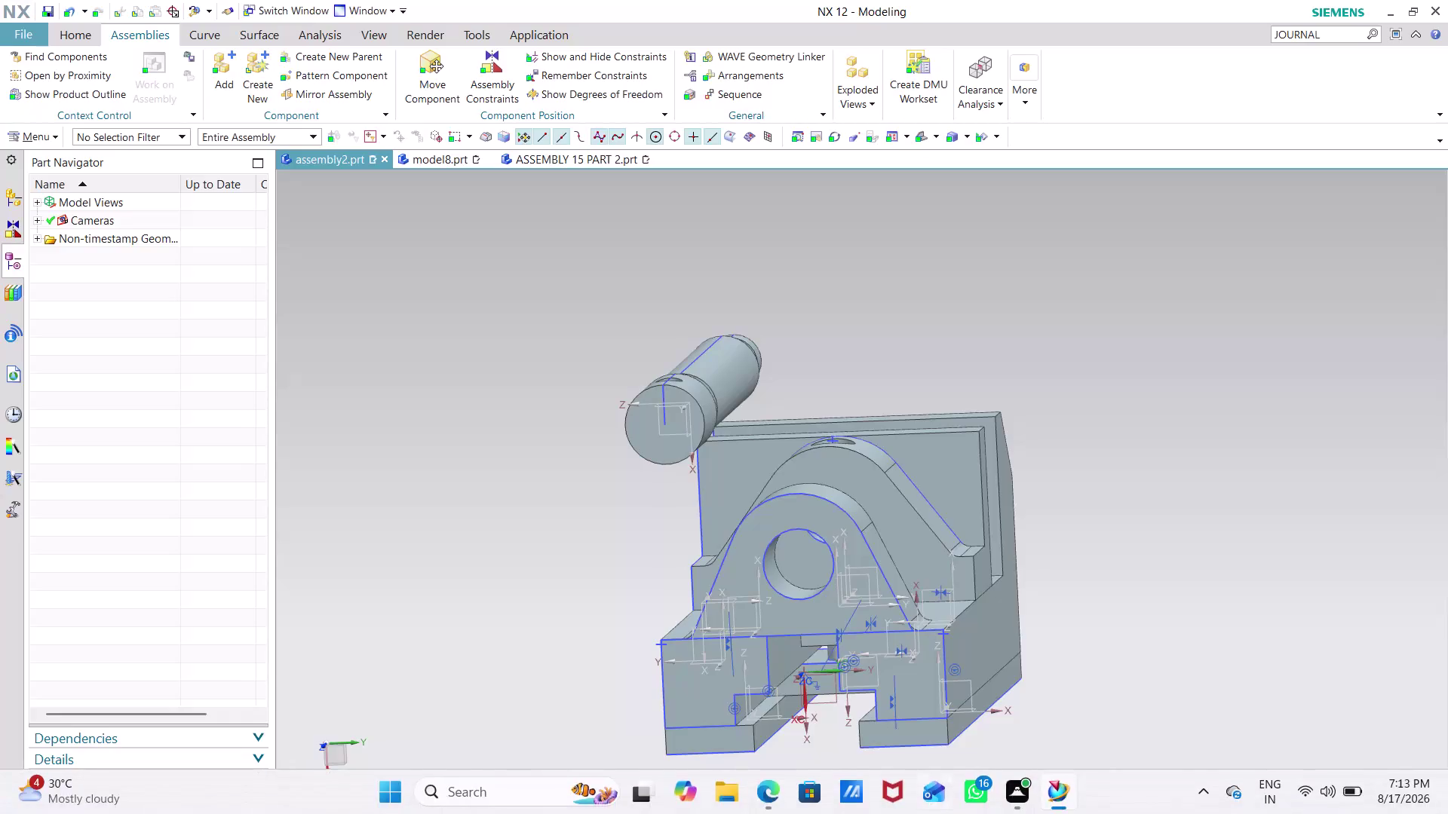
Orbit and zoom the vise assembly to view the shaft end-on.
scroll(down, 3)
middle_drag(1167, 403, 1145, 465)
scroll(down, 3)
scroll(up, 3)
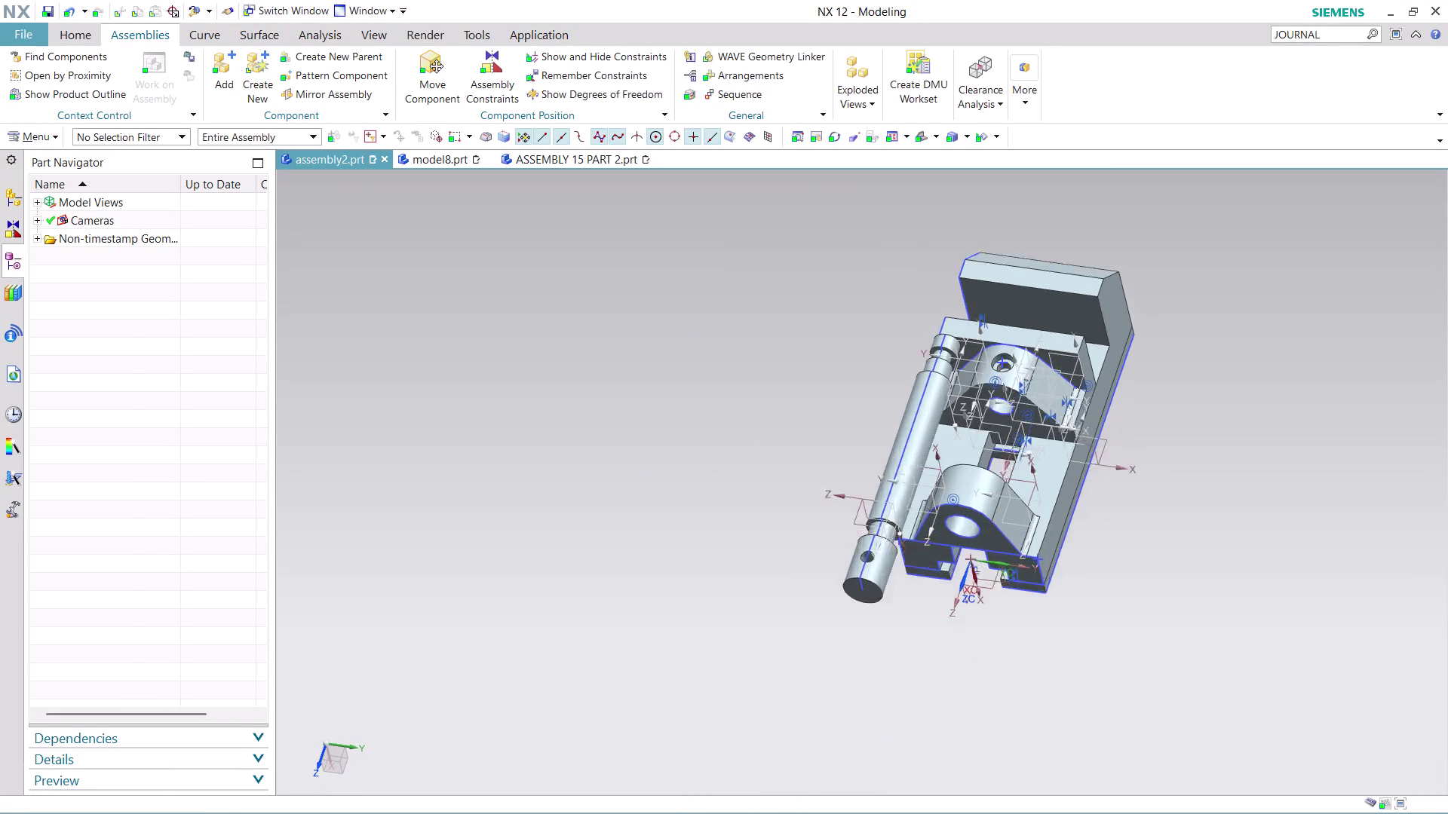
scroll(up, 3)
middle_drag(1140, 385, 1158, 308)
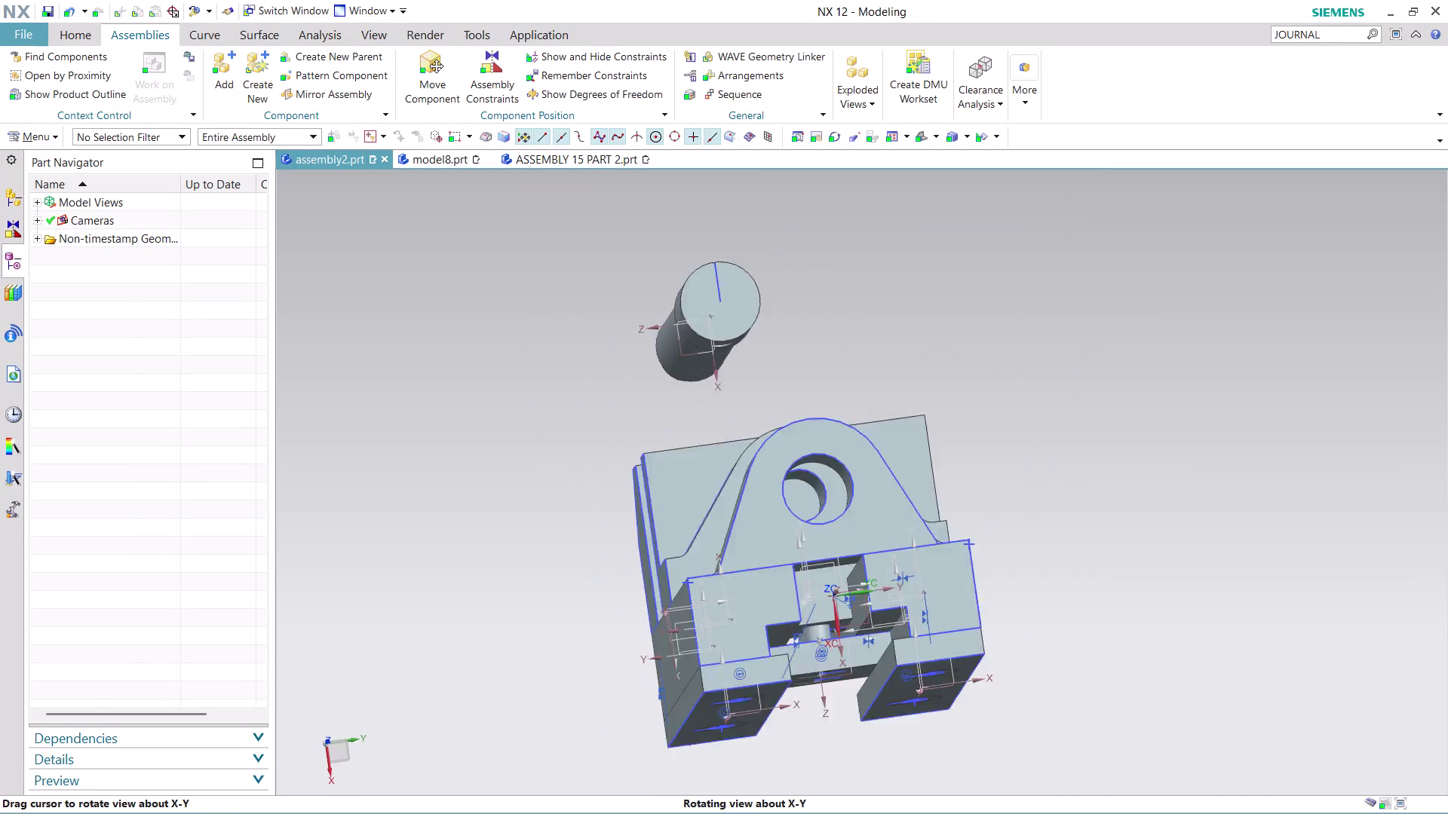
Rotate the base to show both lugs and their holes, then bring up the Analysis tab.
middle_drag(1158, 308, 1171, 312)
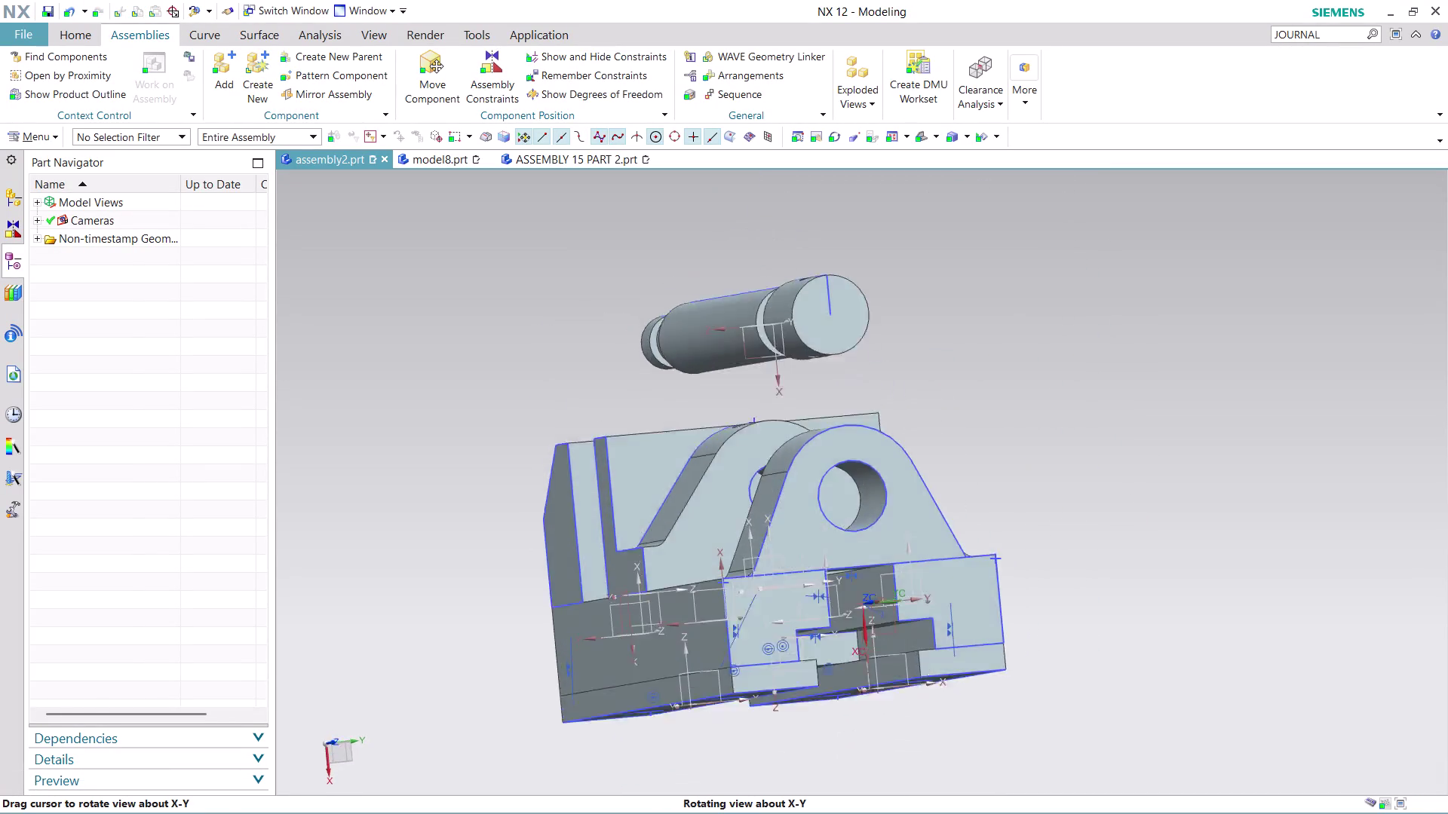
middle_drag(1171, 313, 1143, 329)
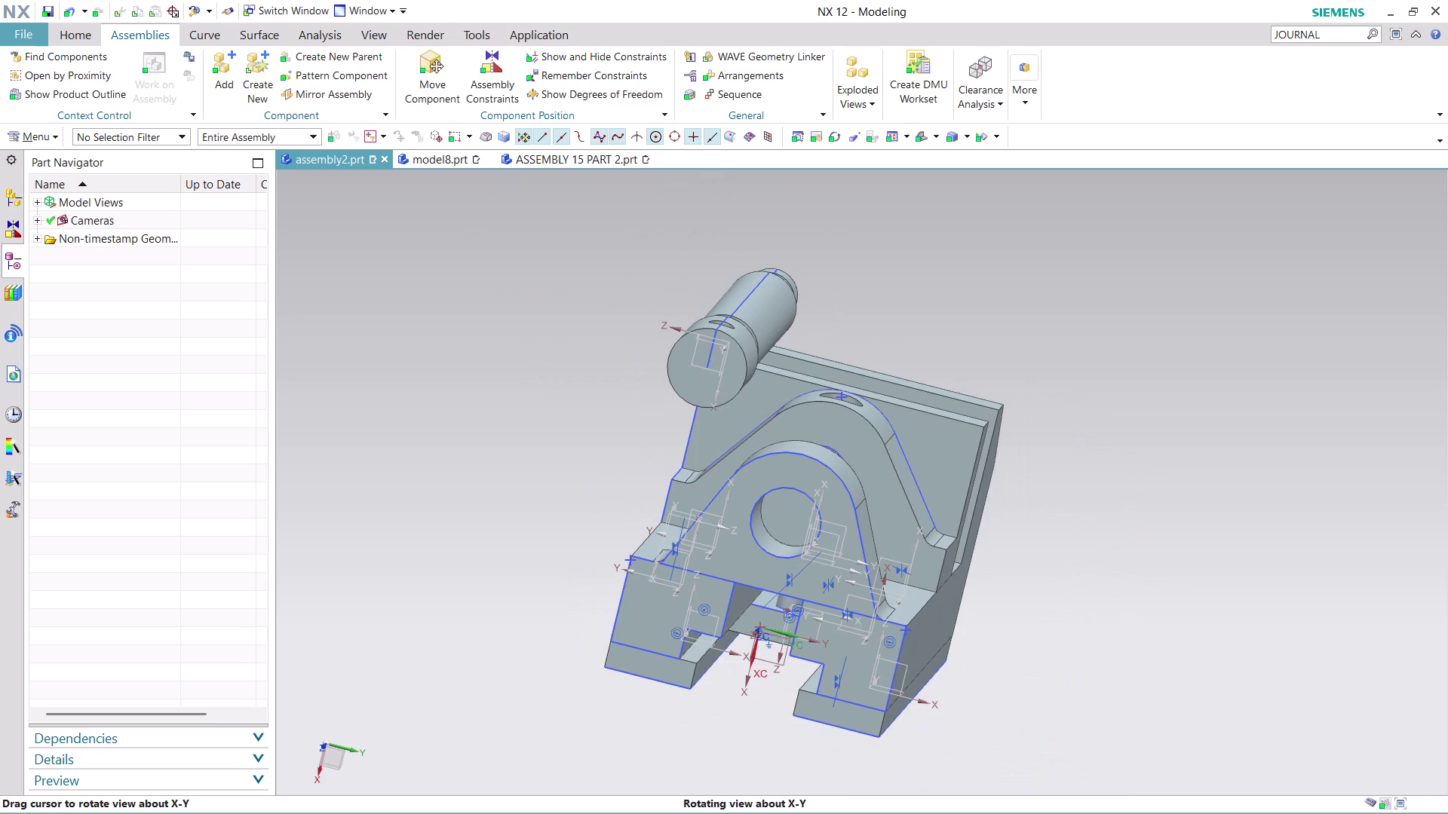
middle_drag(1142, 329, 1145, 330)
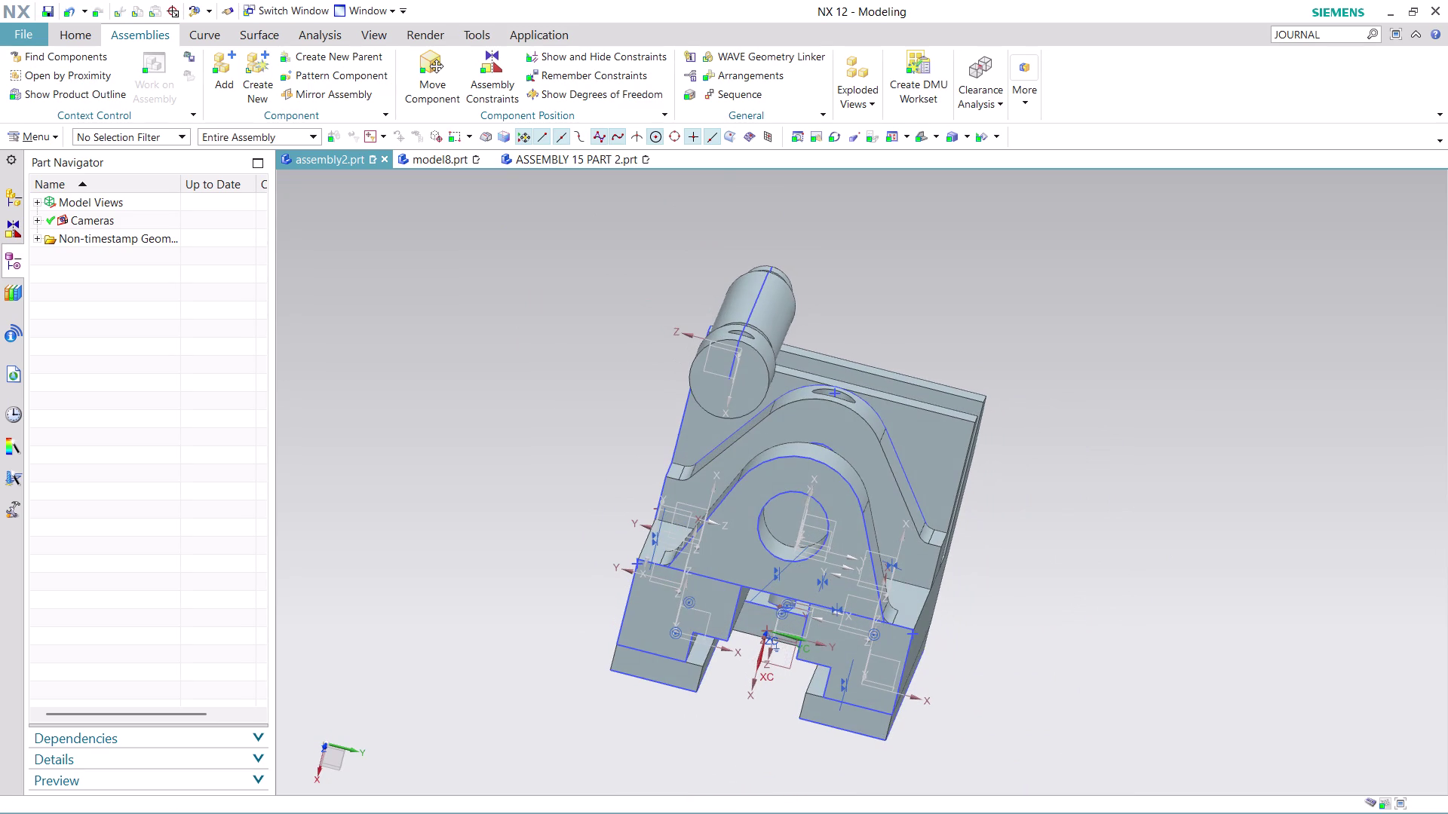
middle_drag(1059, 440, 1038, 418)
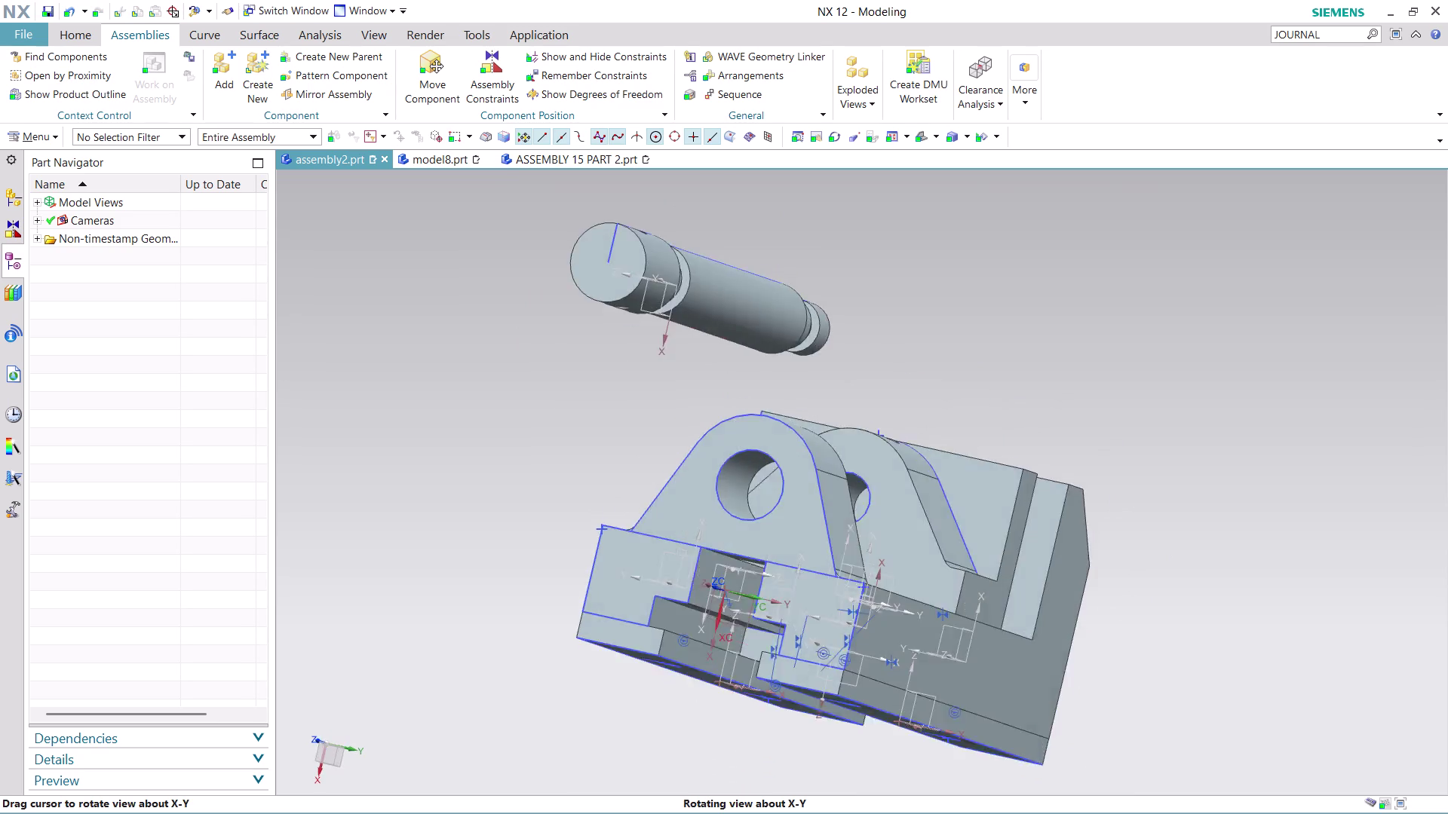
middle_drag(1038, 419, 1009, 426)
middle_click(1009, 426)
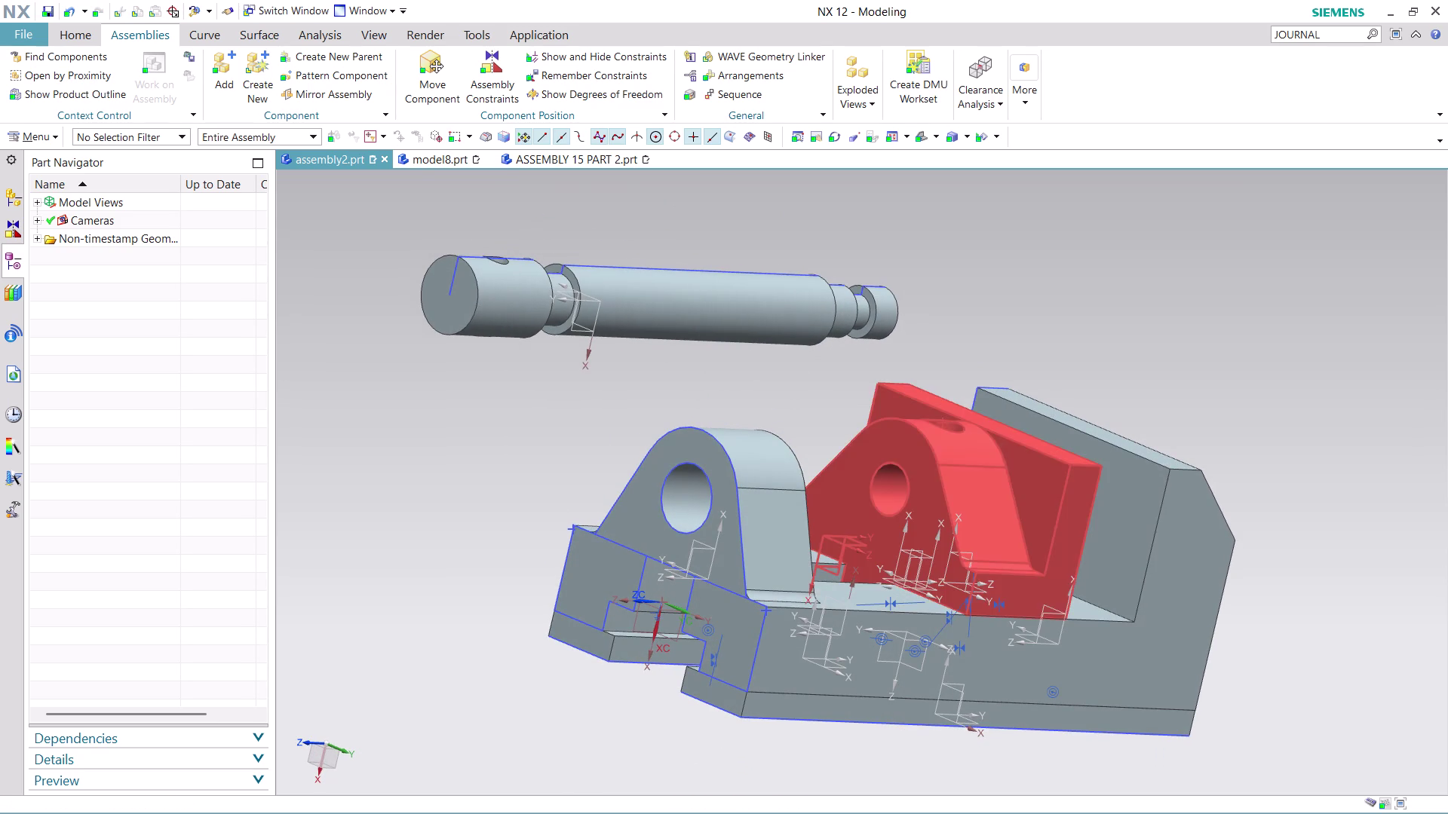
scroll(up, 3)
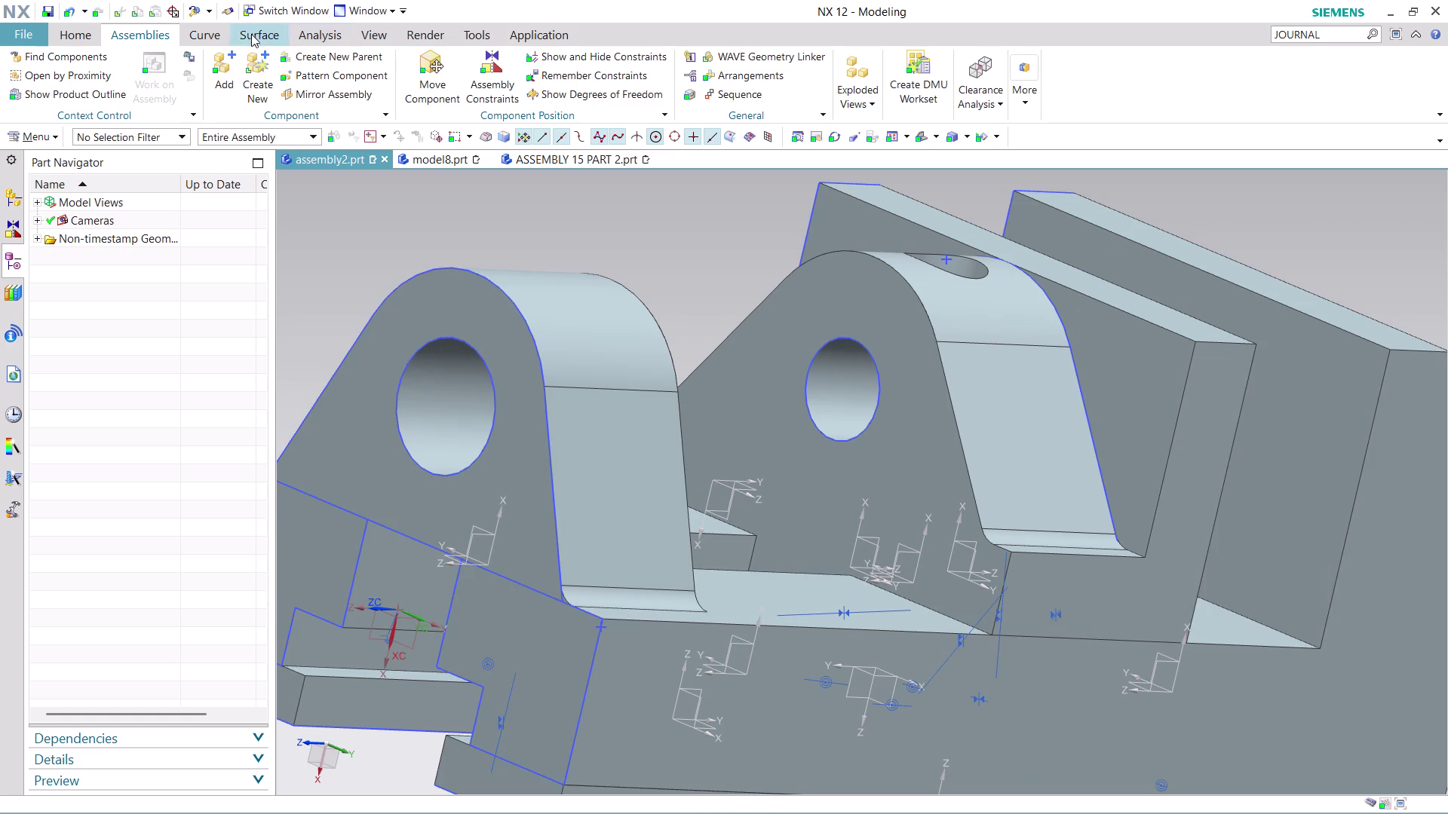
click(317, 29)
Measure the bracket hole centre to the base edge midpoint: 28.2843 mm.
scroll(up, 3)
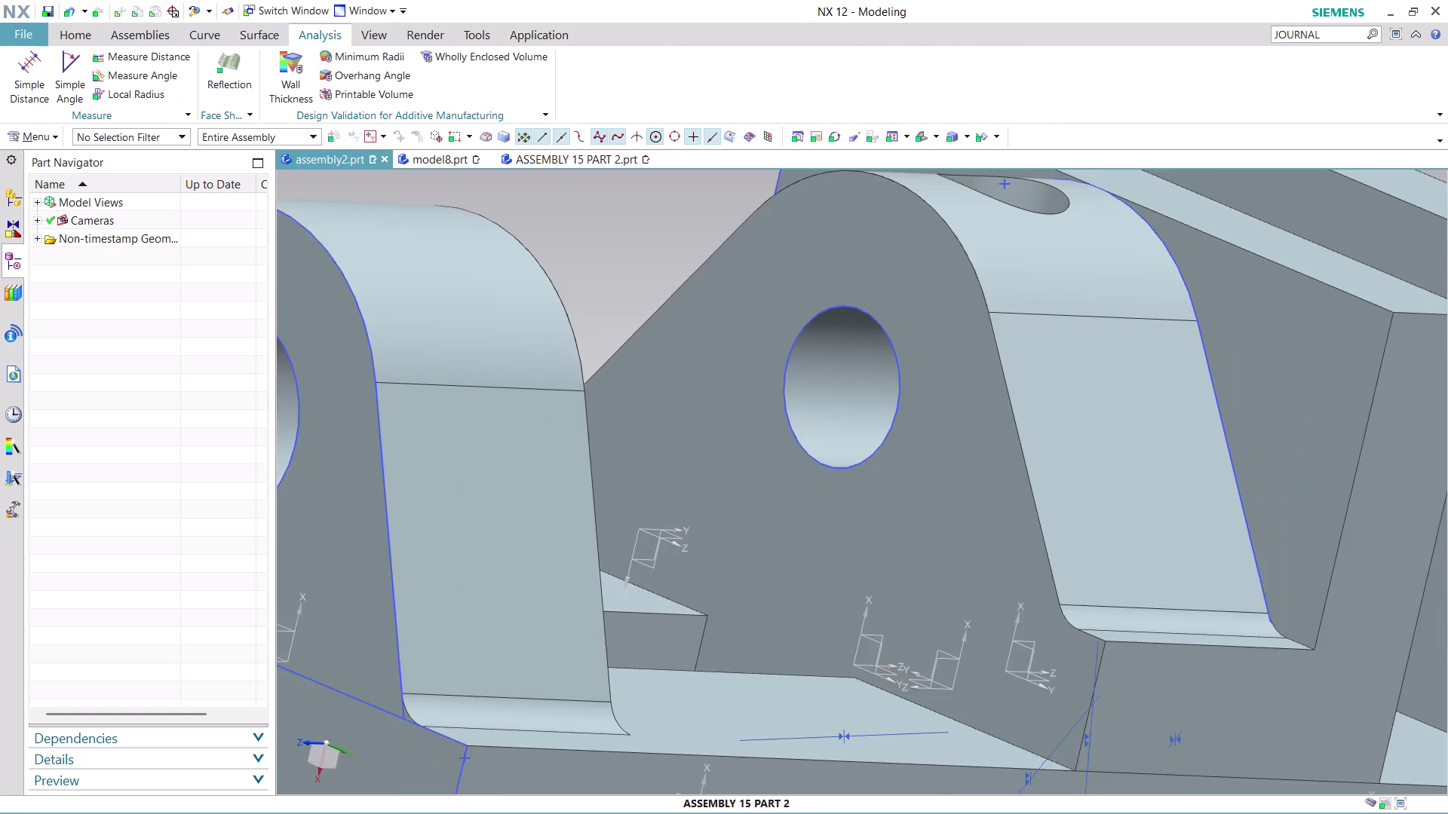
scroll(up, 3)
scroll(down, 3)
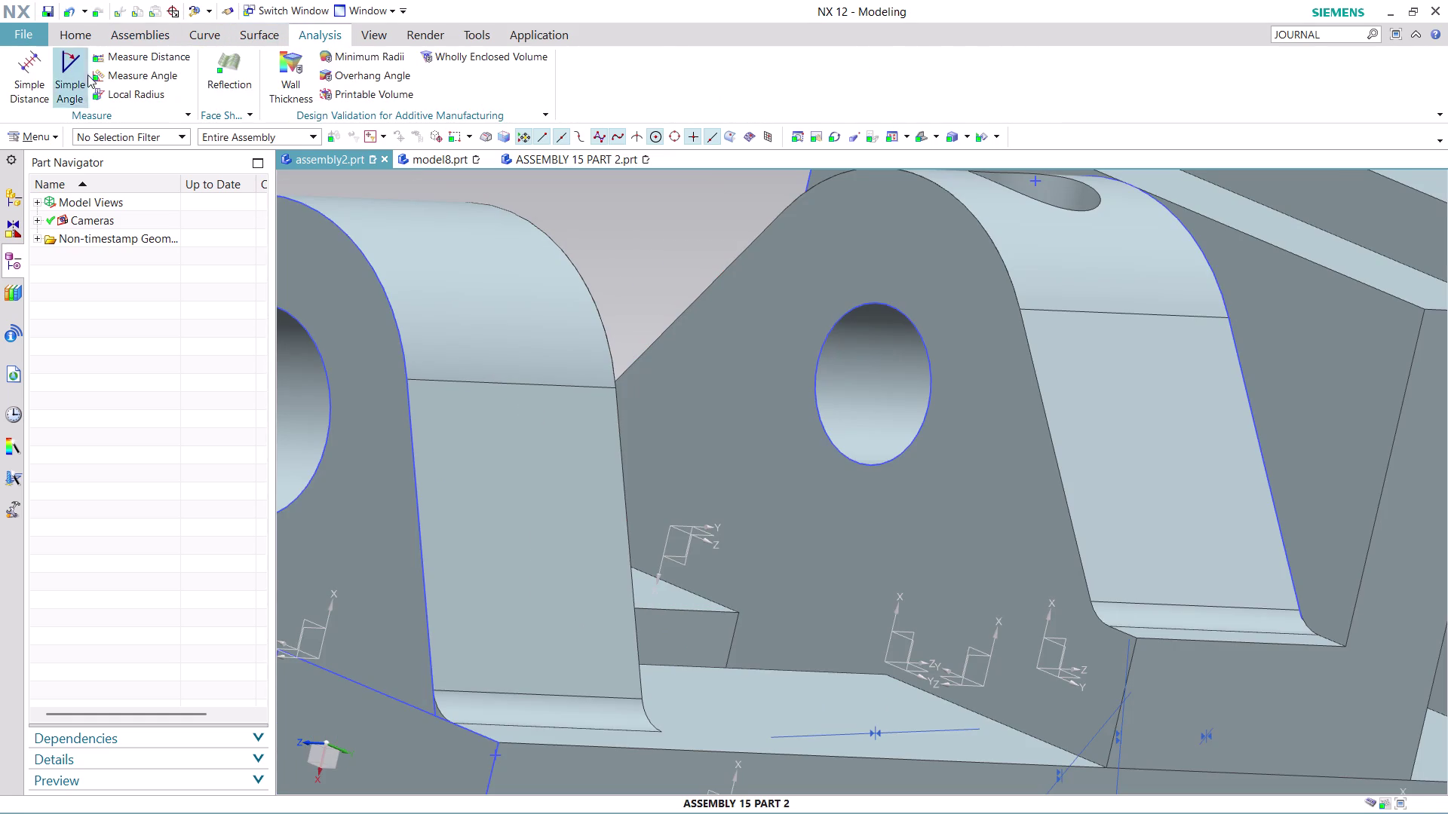
click(153, 56)
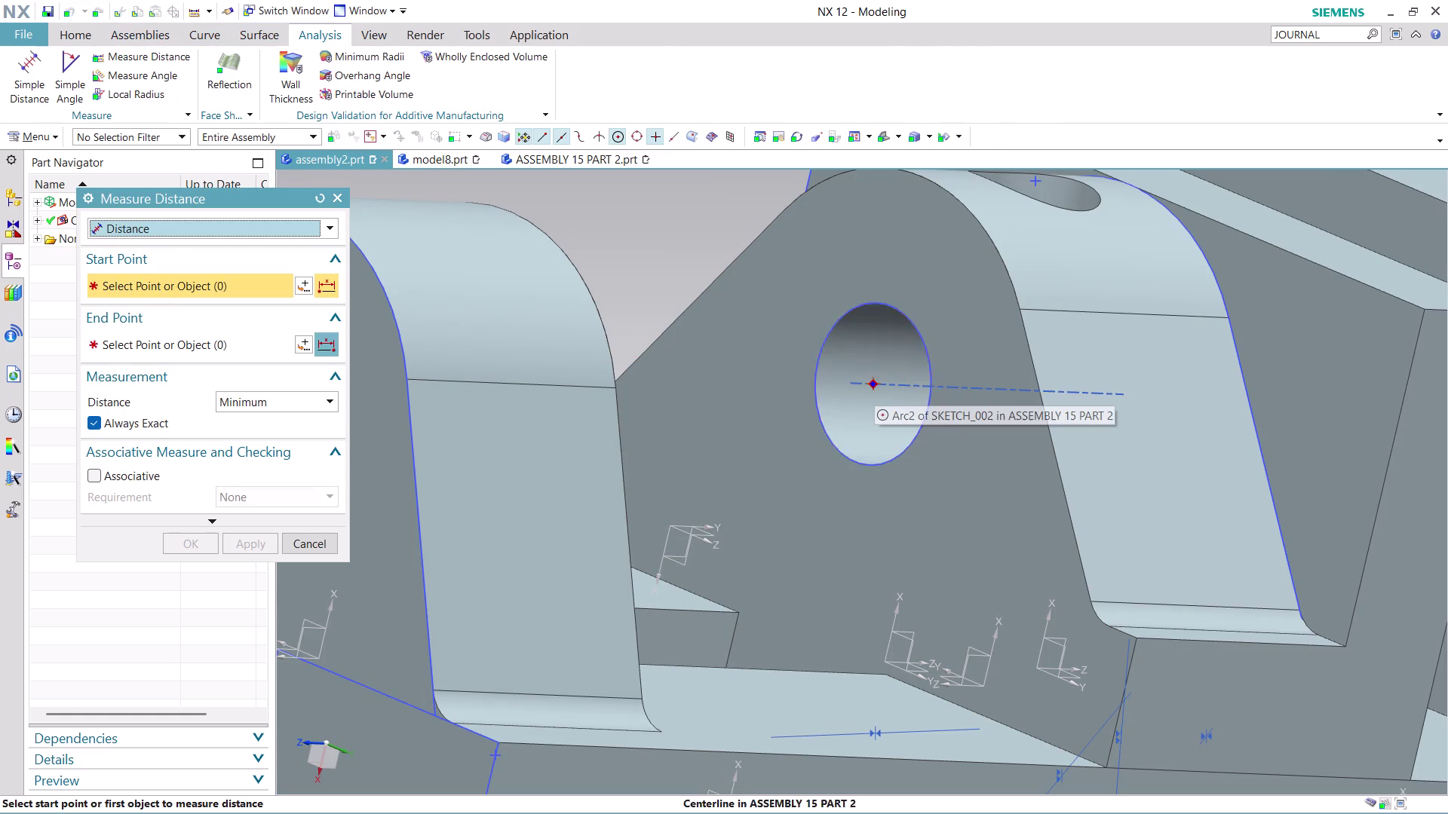
click(872, 382)
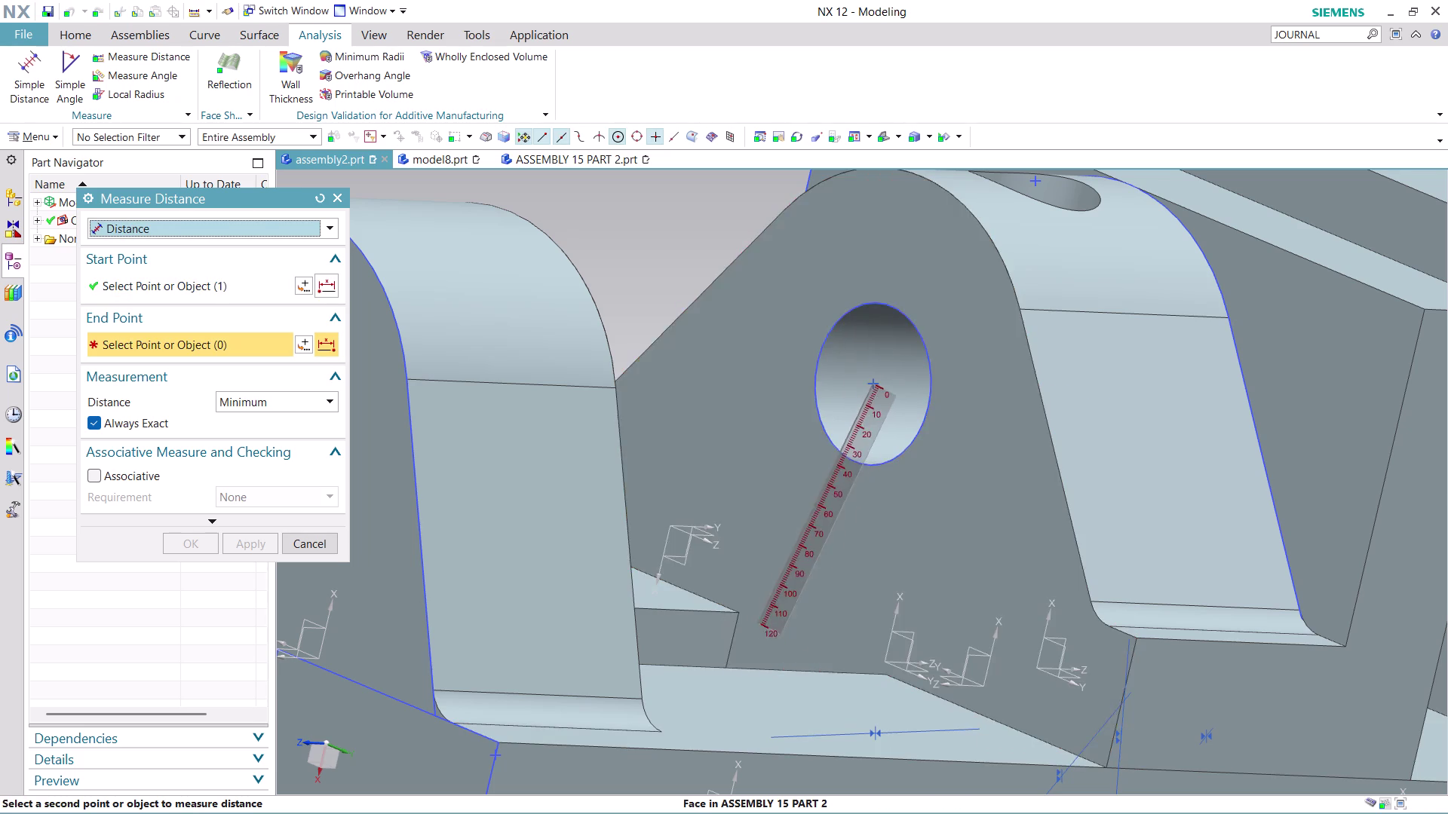
click(1003, 724)
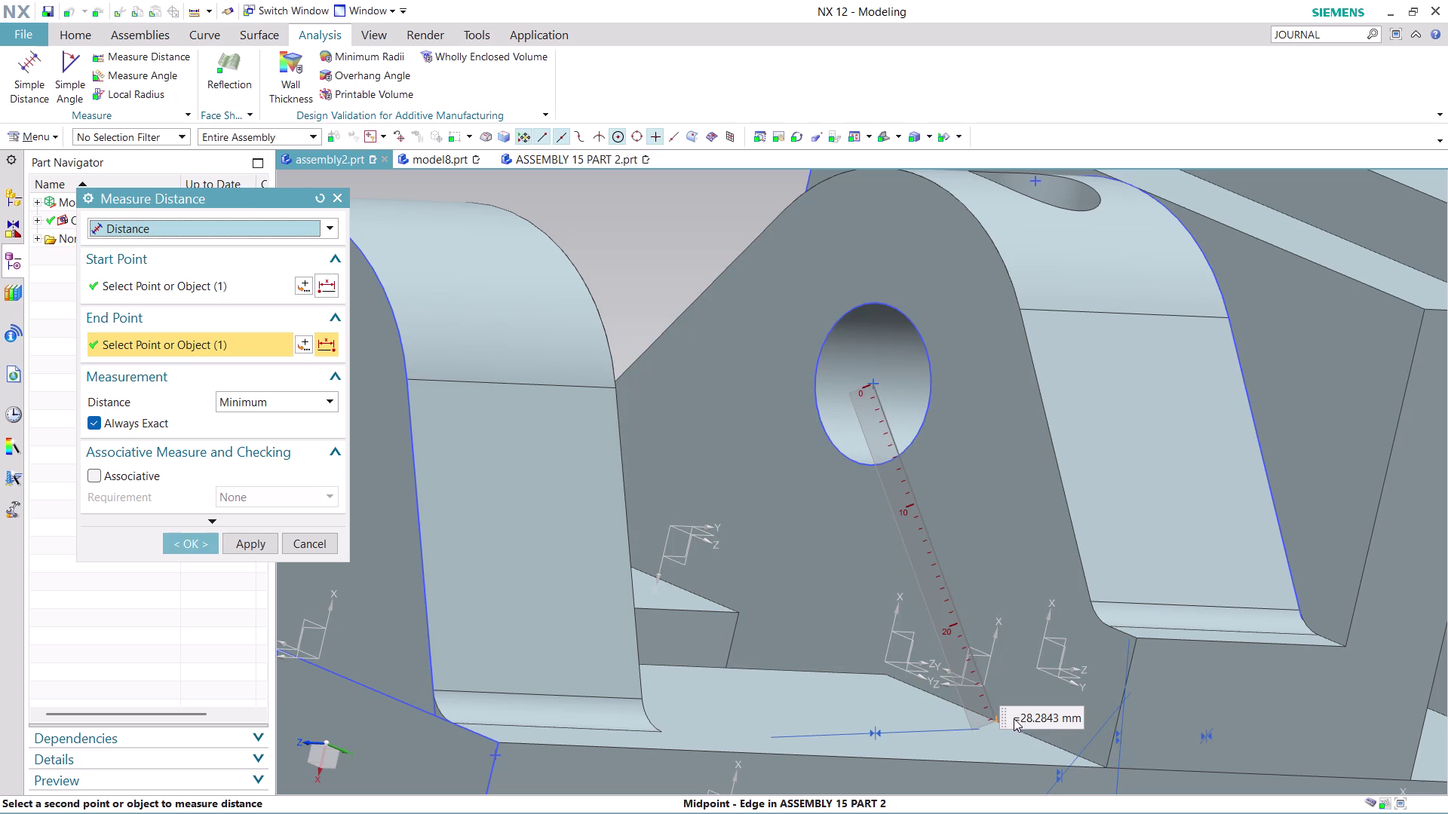
key(Escape)
scroll(down, 3)
scroll(up, 3)
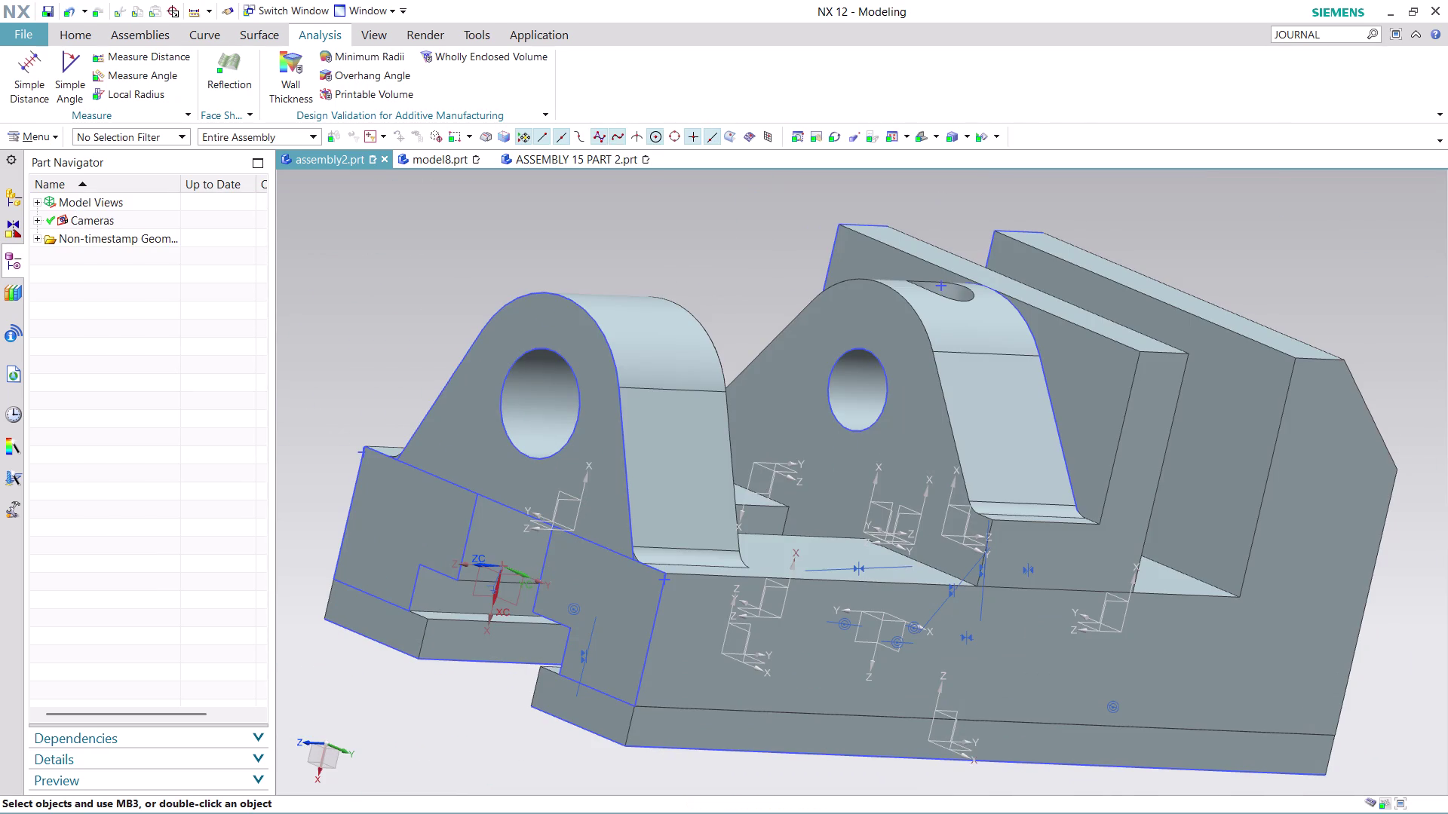
Orbit the assembly around to face the first lug's hole.
middle_drag(694, 271, 712, 278)
scroll(down, 3)
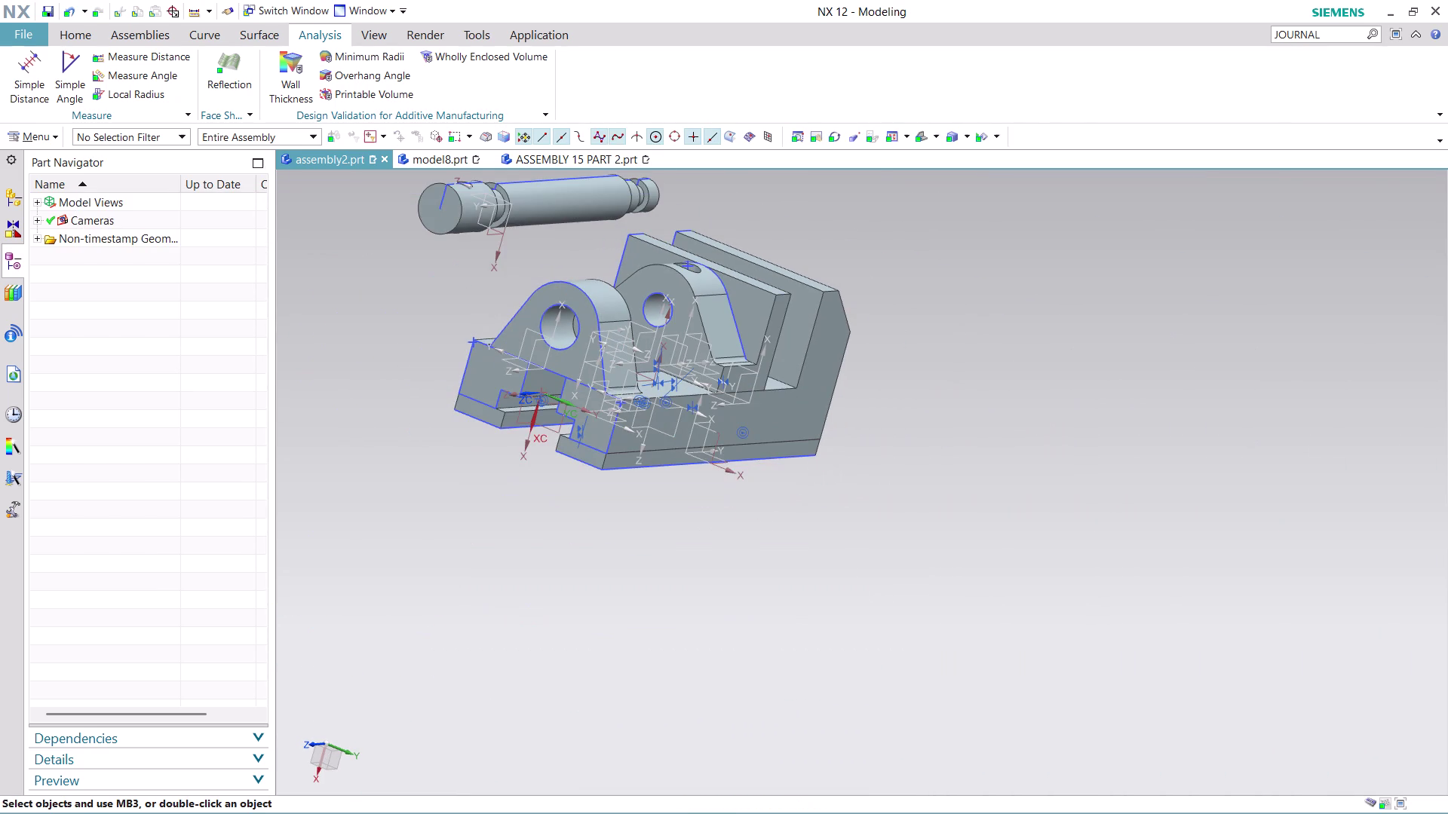
middle_drag(473, 283, 491, 297)
scroll(up, 3)
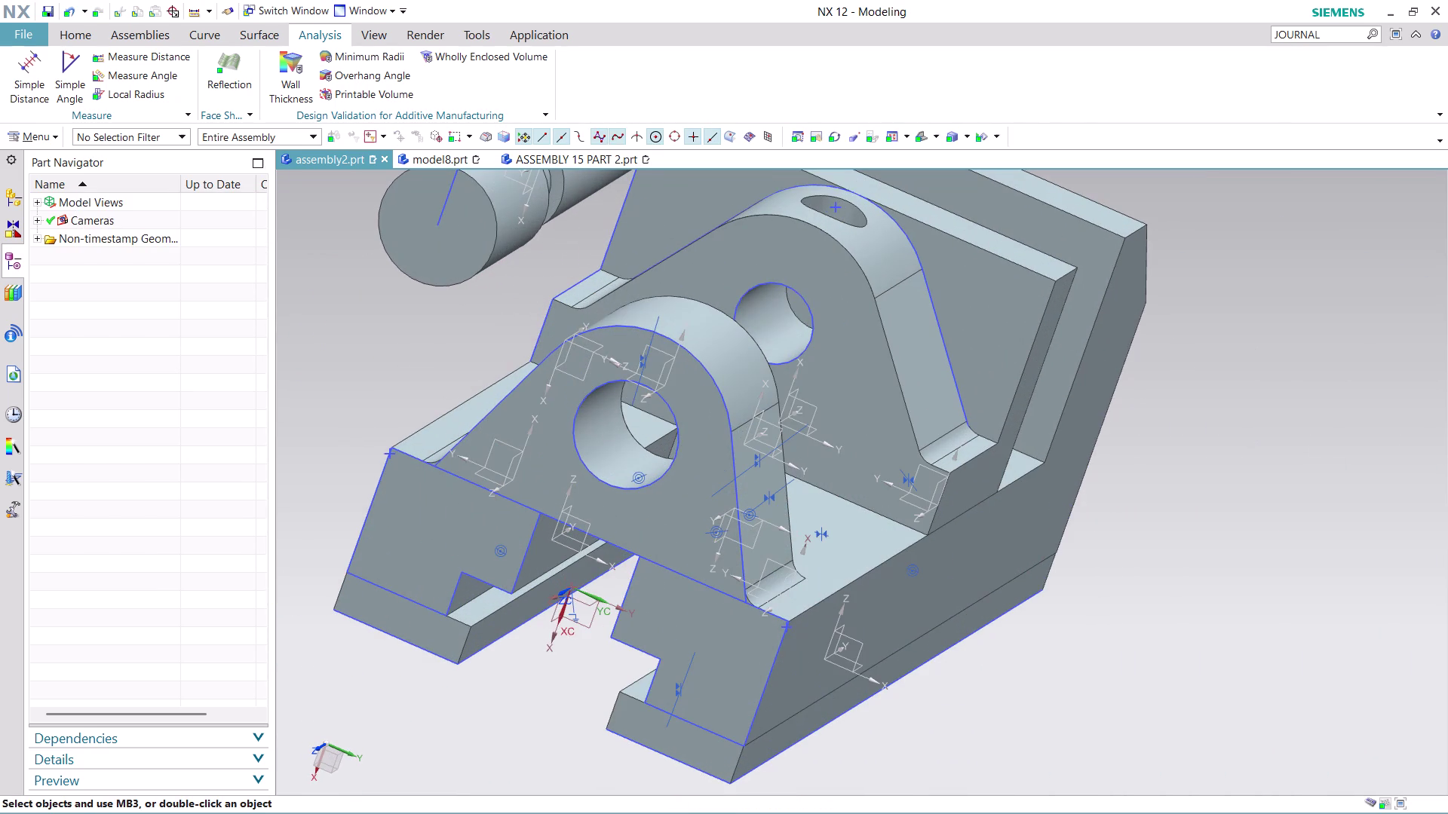
middle_drag(1170, 364, 1192, 333)
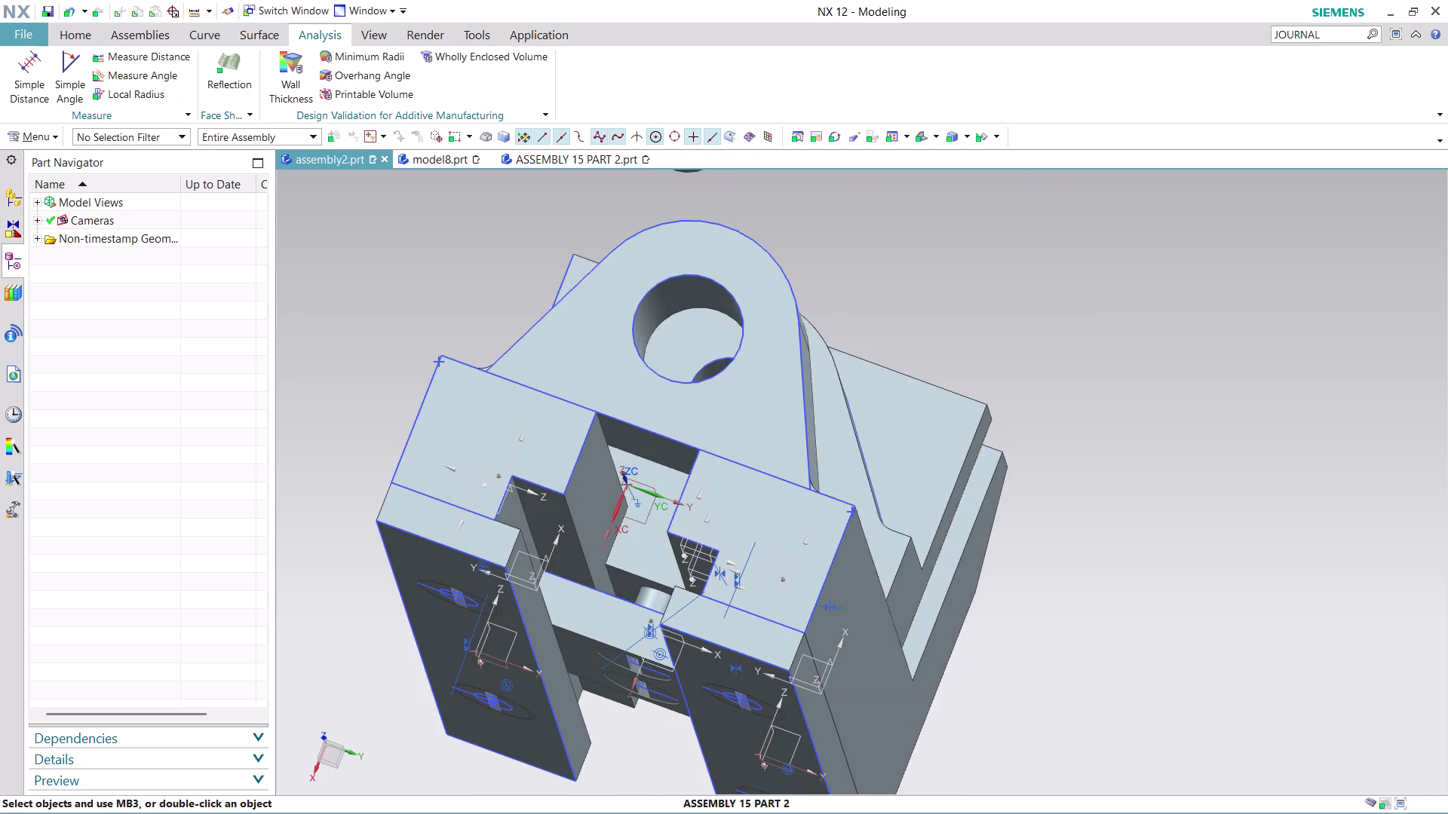
middle_drag(642, 371, 624, 401)
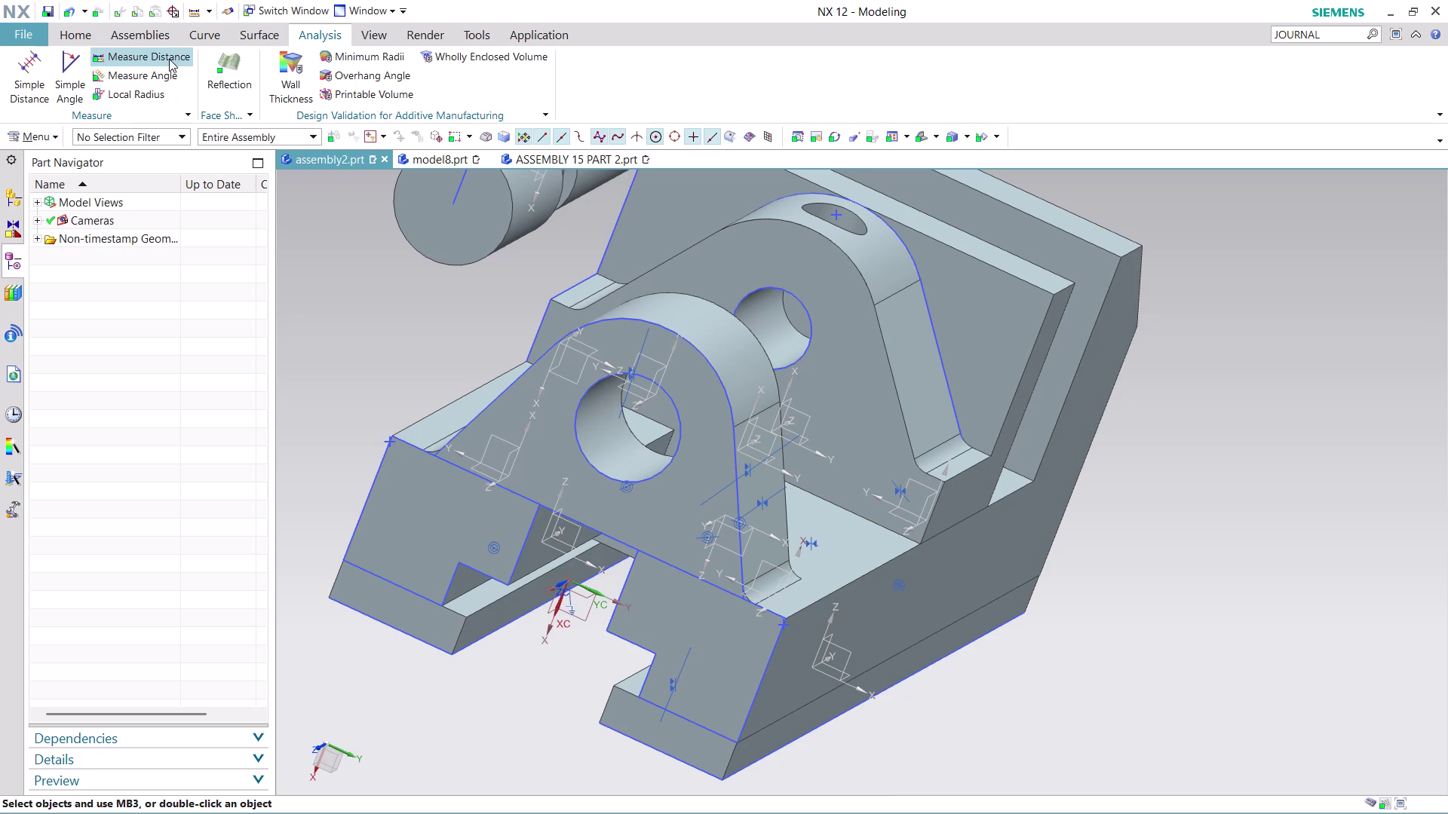
Measure the PART 1 hole centre to the Line10 midpoint below it: 16.0000 mm.
click(169, 57)
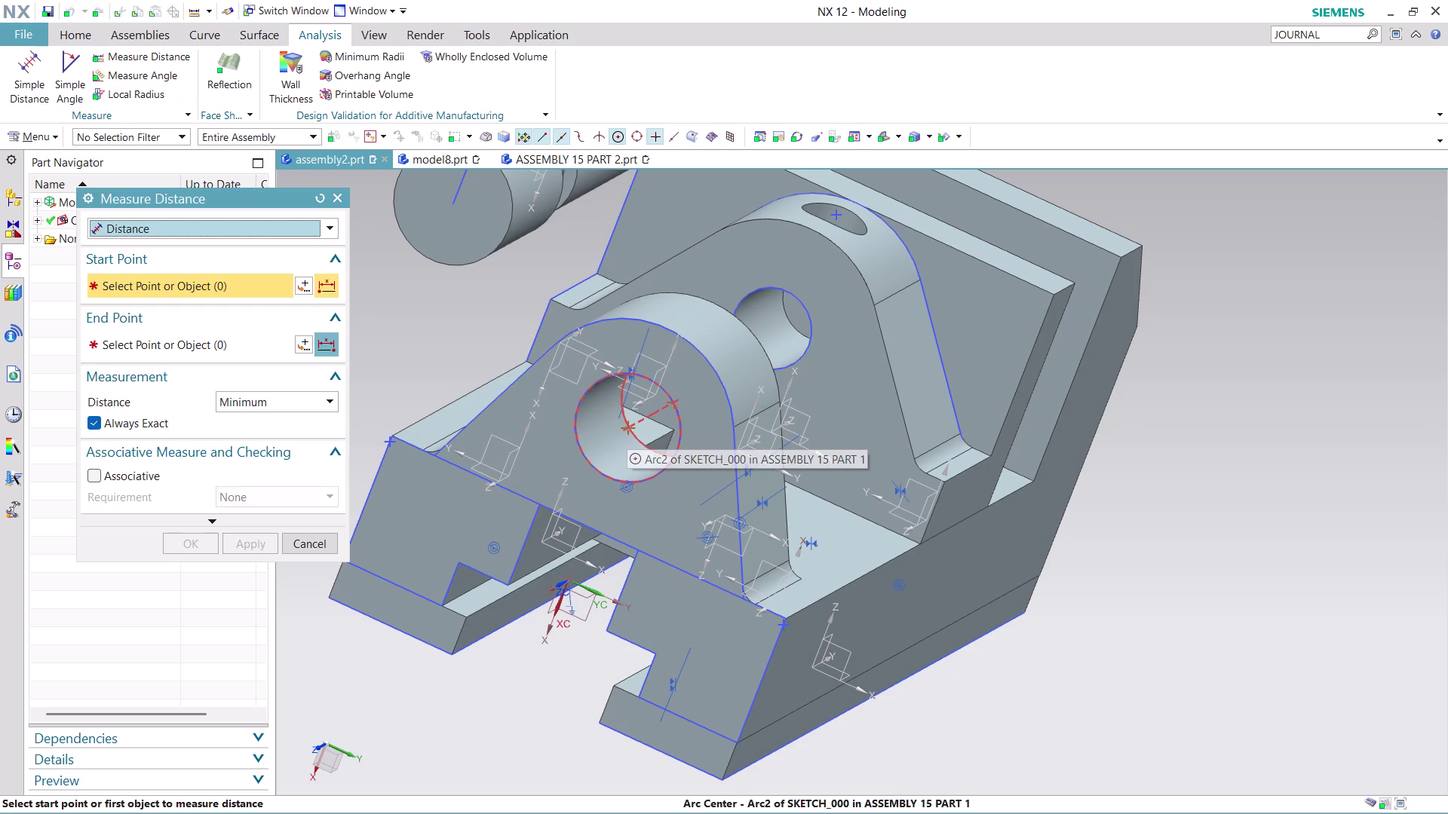
click(629, 429)
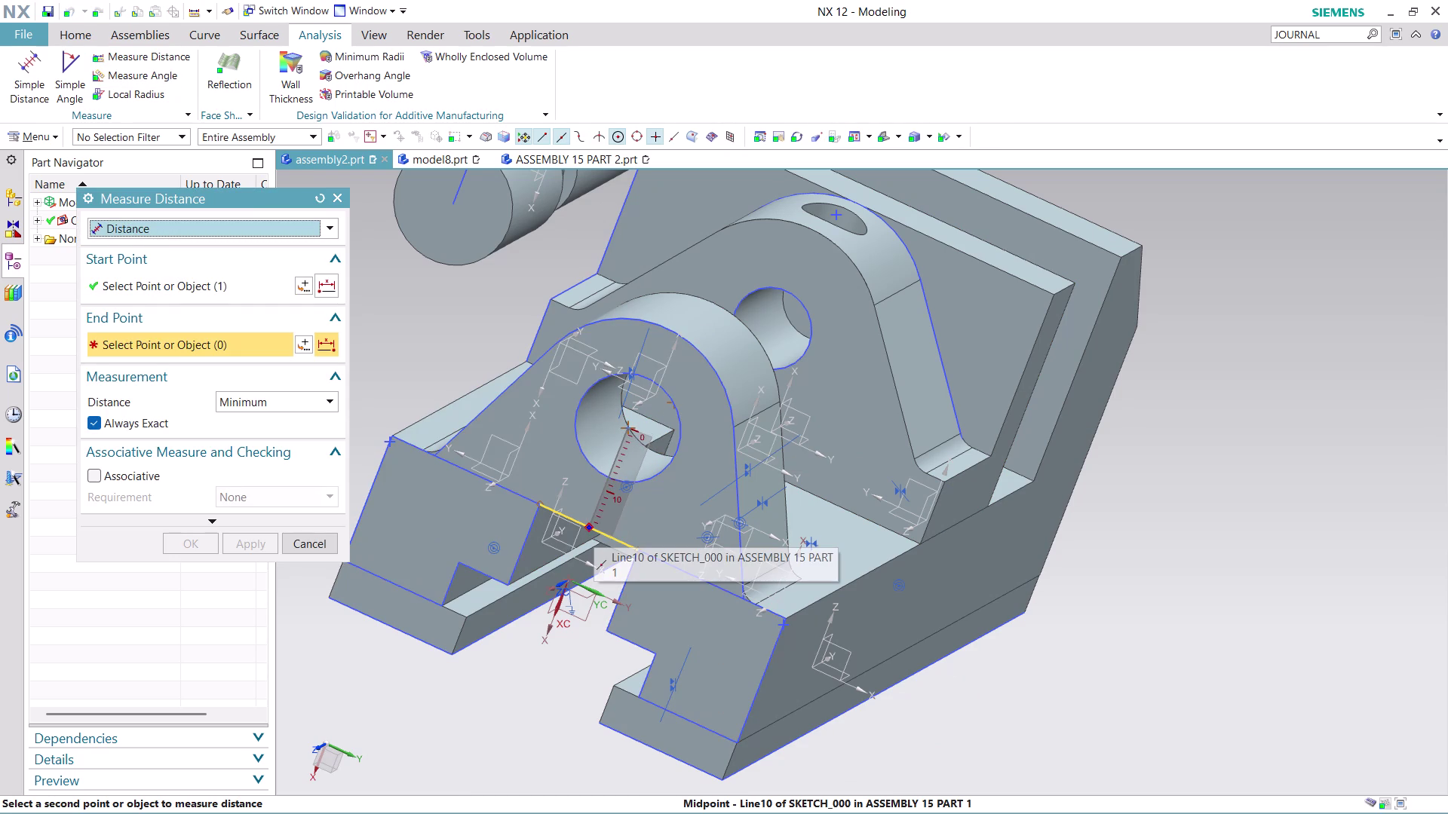
click(594, 528)
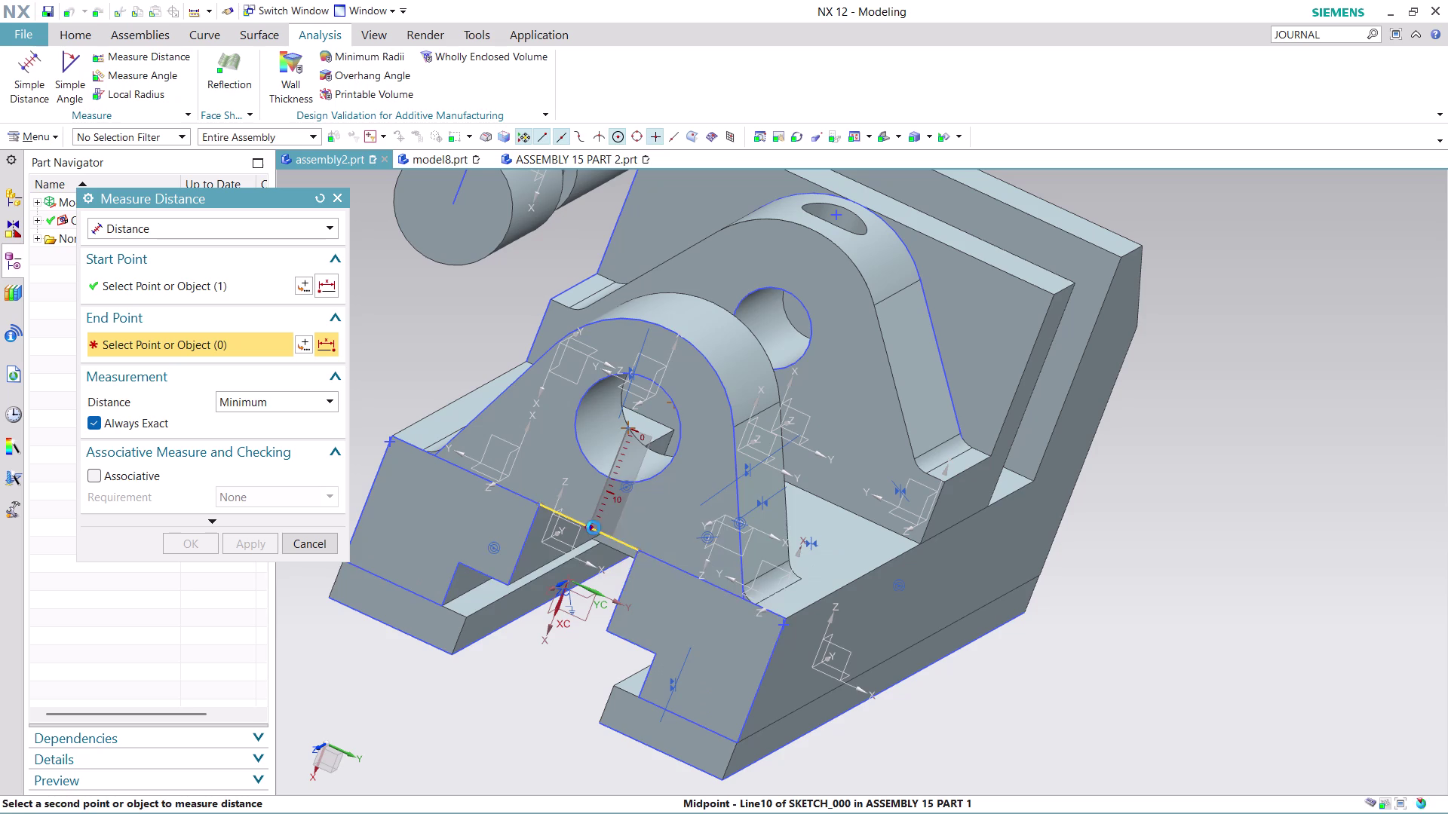
click(682, 540)
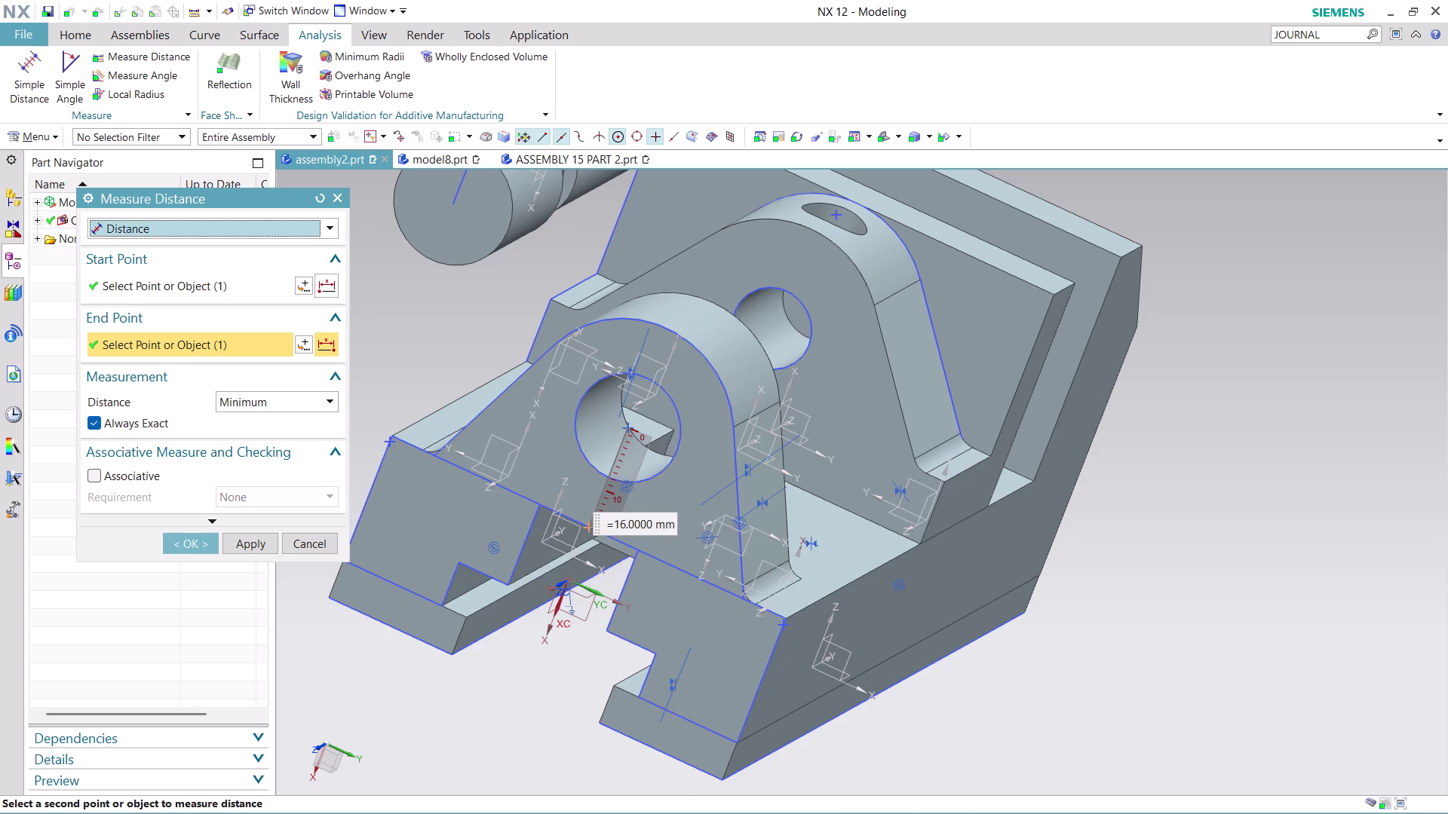
click(199, 540)
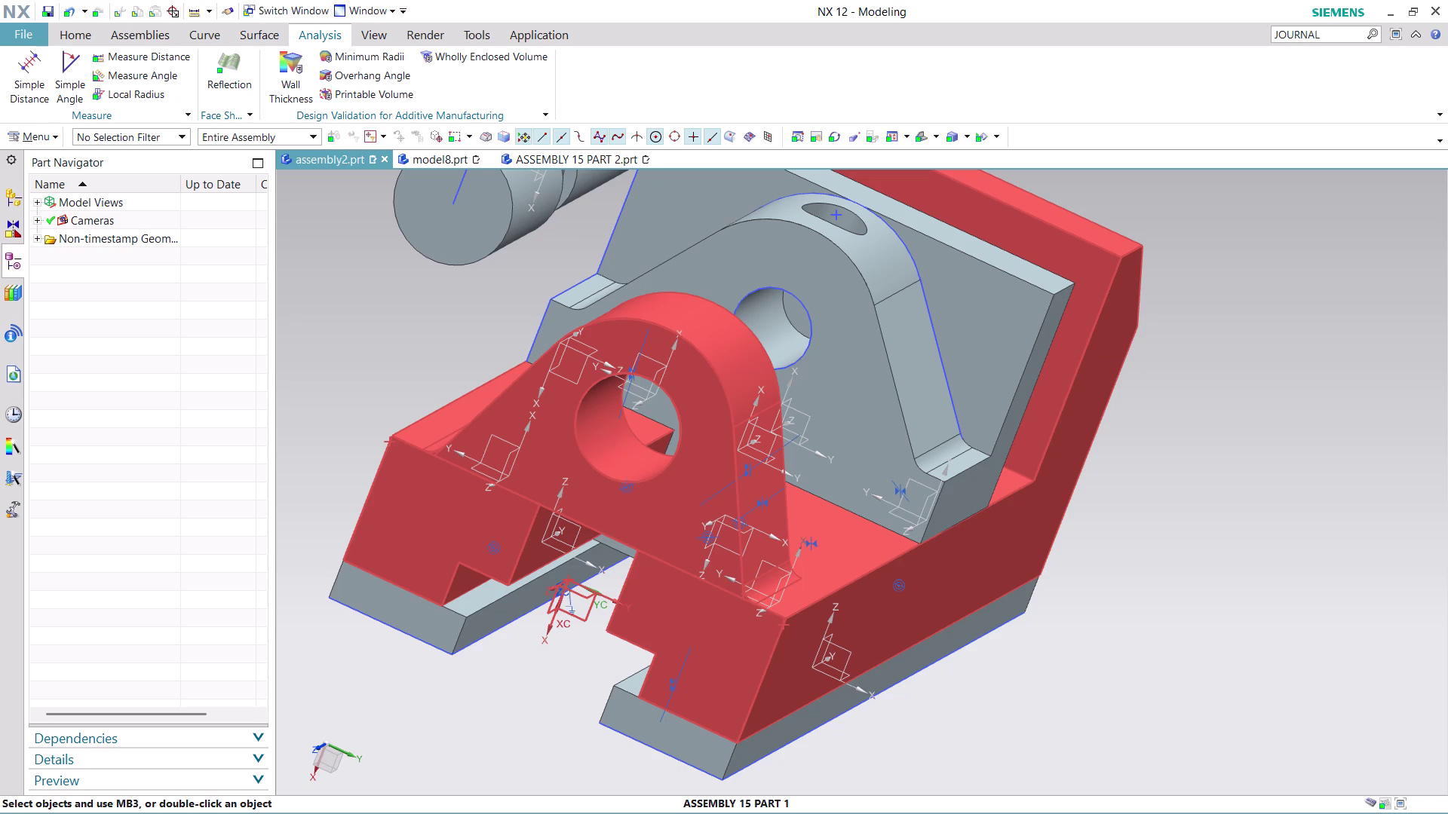
Orbit the assembly through side views, then bring ASSEMBLY 15 PART 2.prt forward.
scroll(down, 3)
middle_drag(1224, 318, 1167, 301)
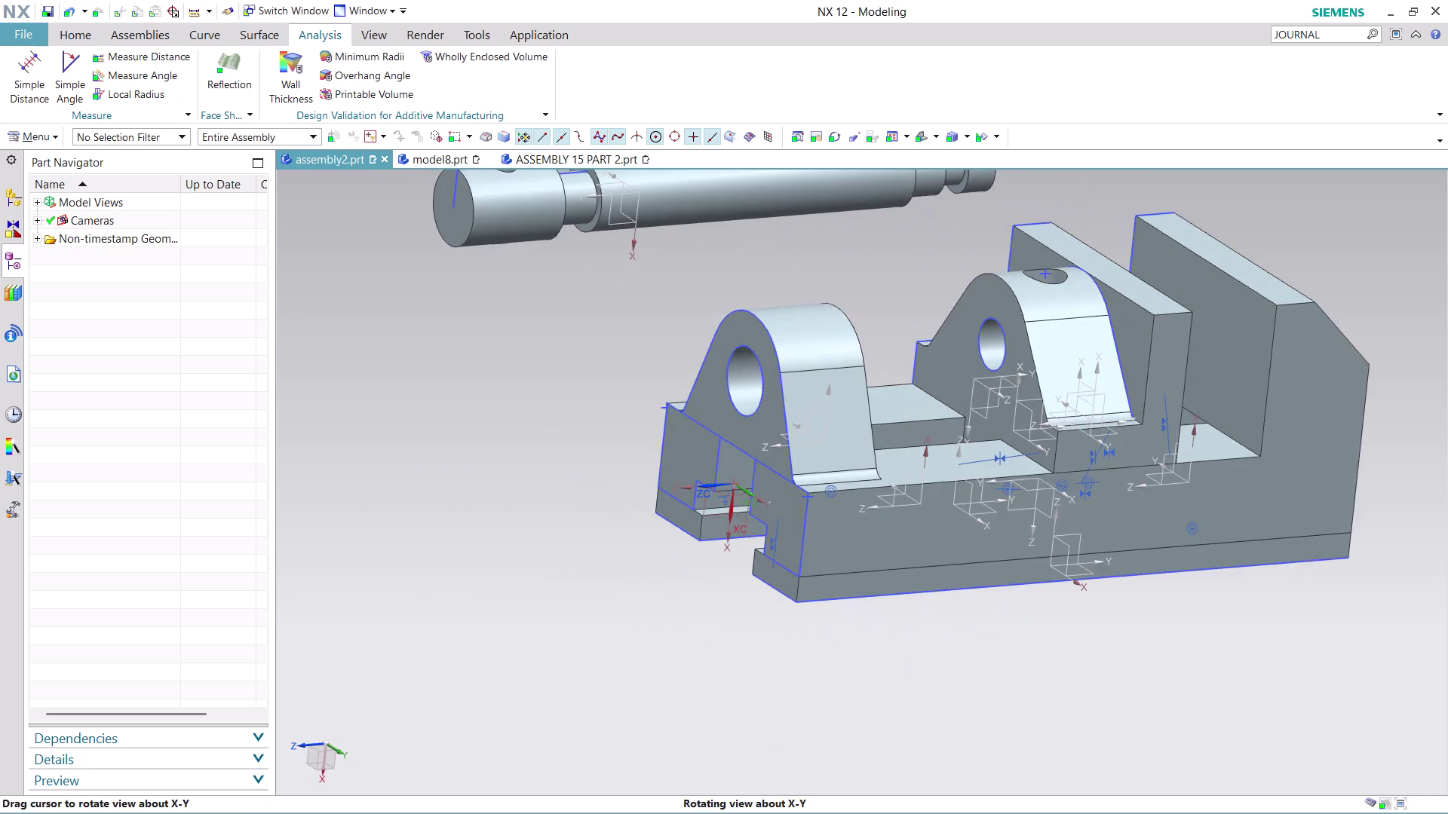
middle_drag(1167, 301, 1126, 315)
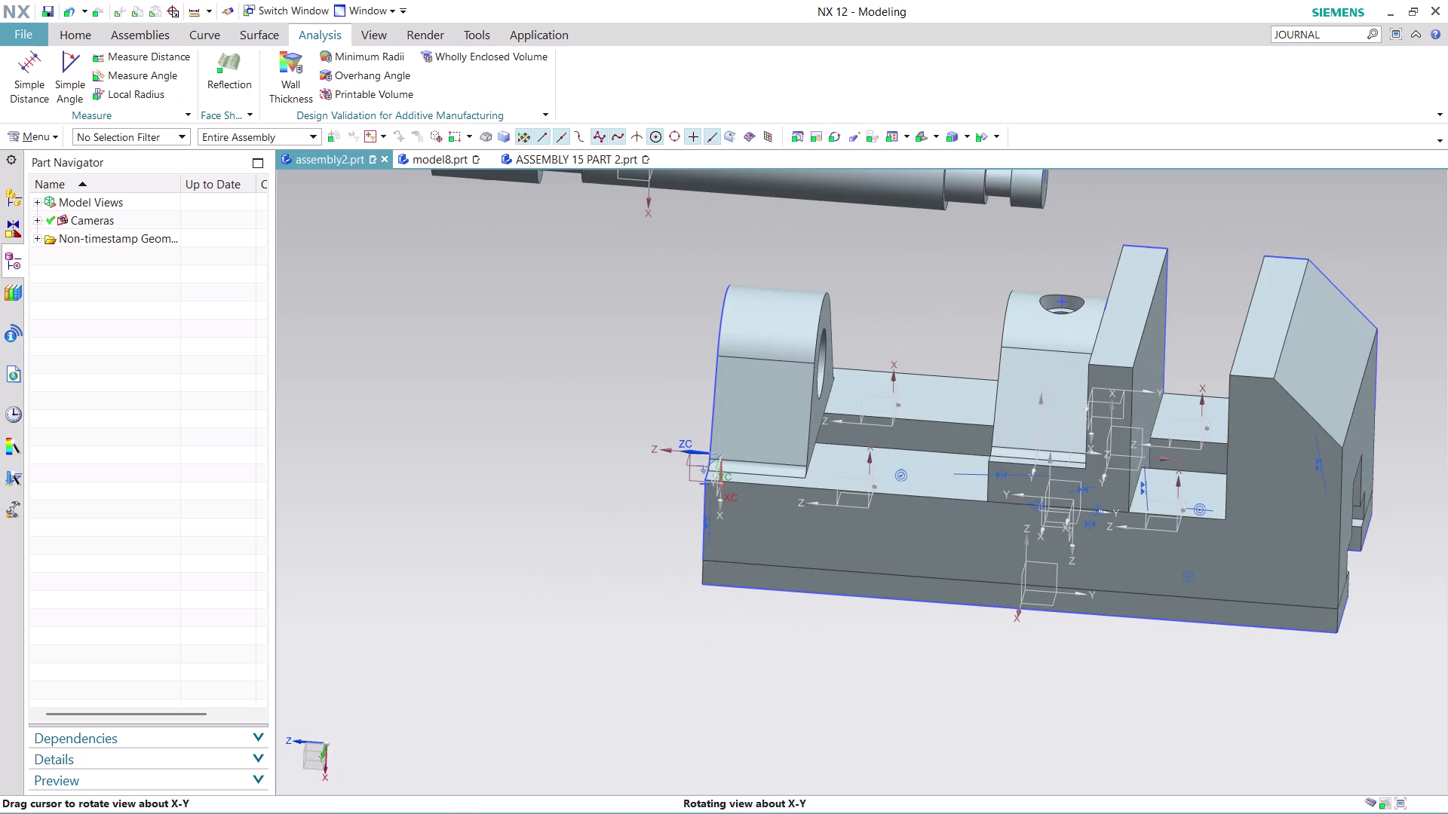
middle_drag(1127, 315, 1132, 325)
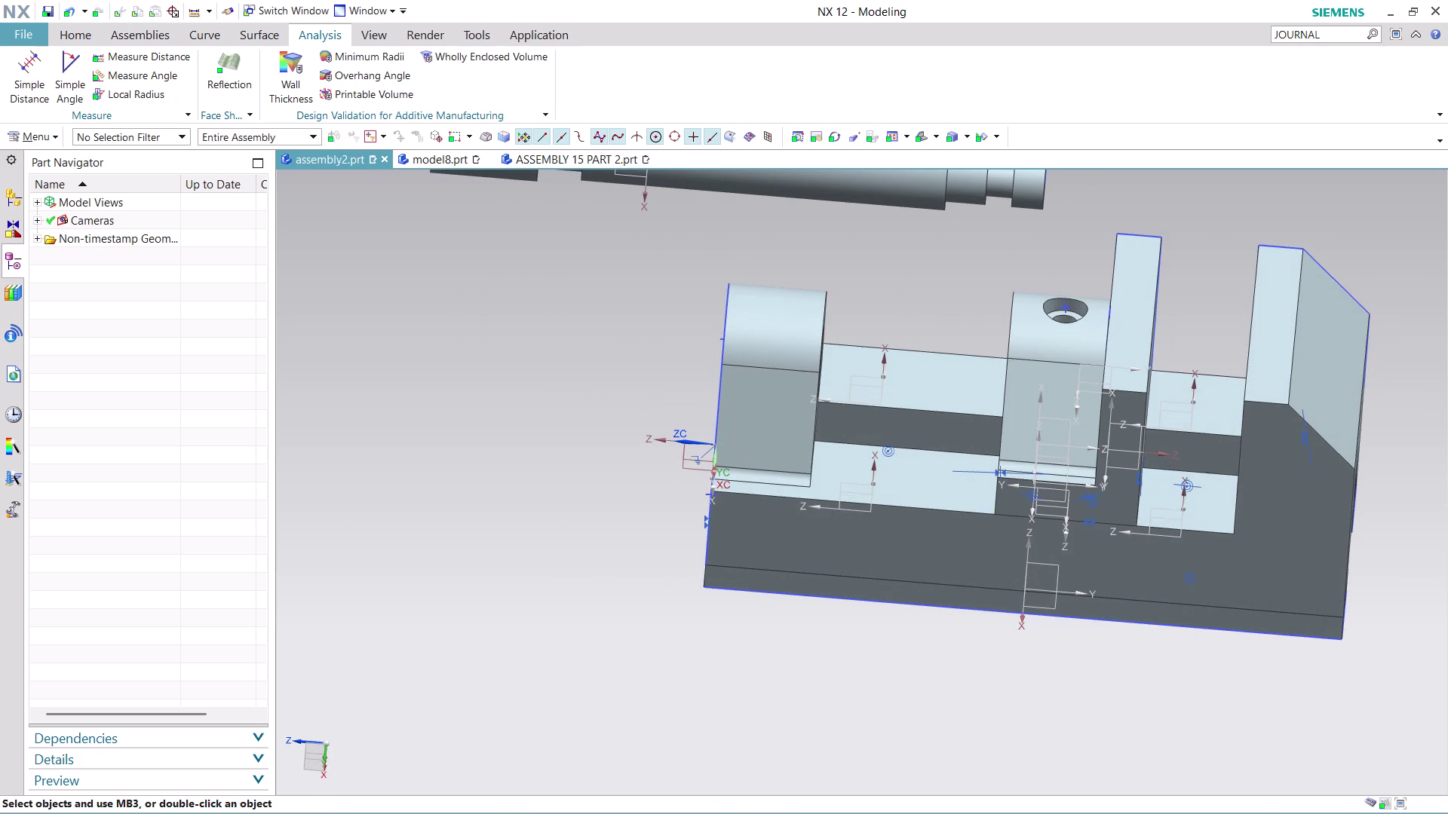
middle_drag(1233, 694, 1281, 663)
scroll(up, 3)
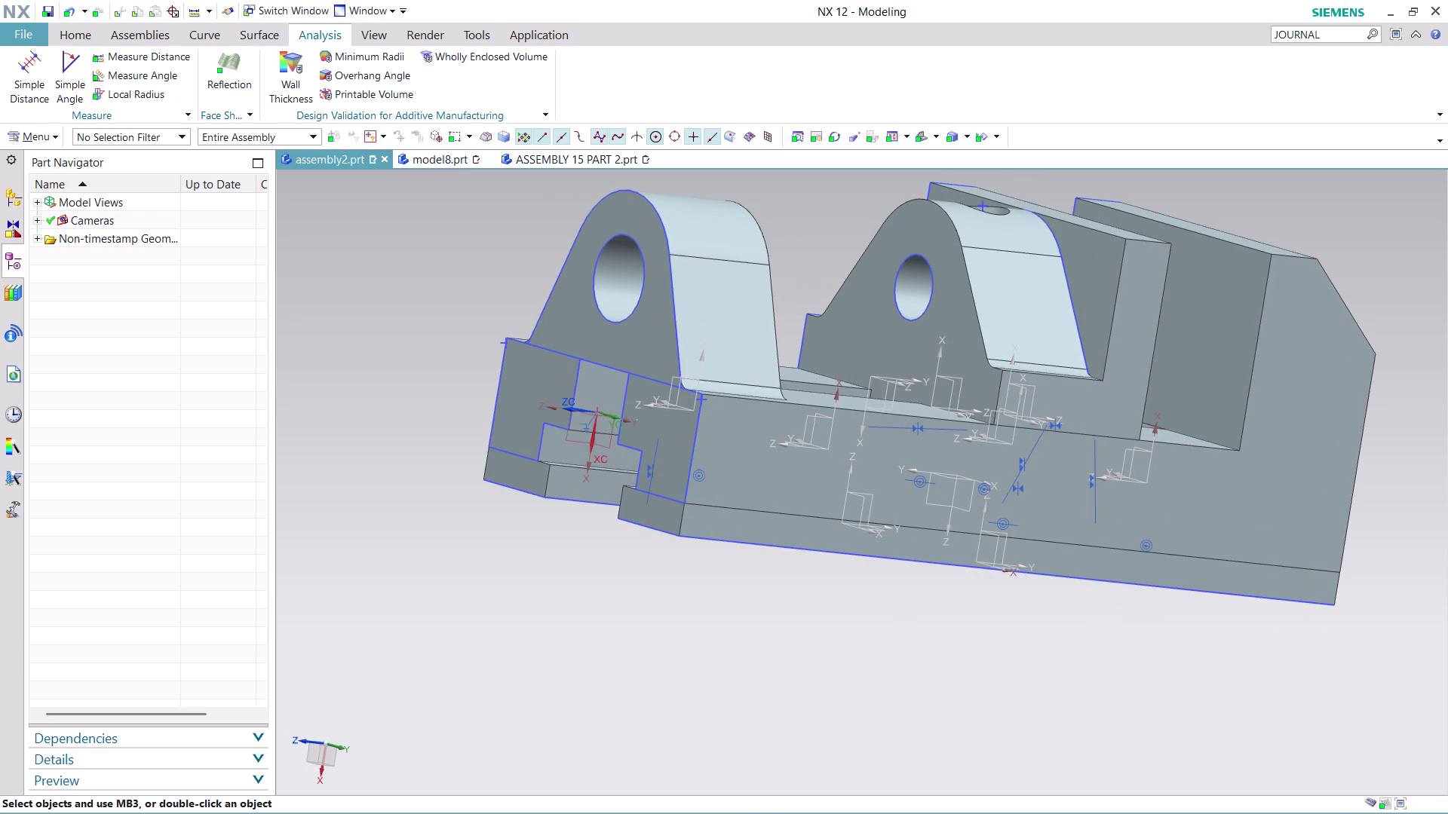
click(599, 159)
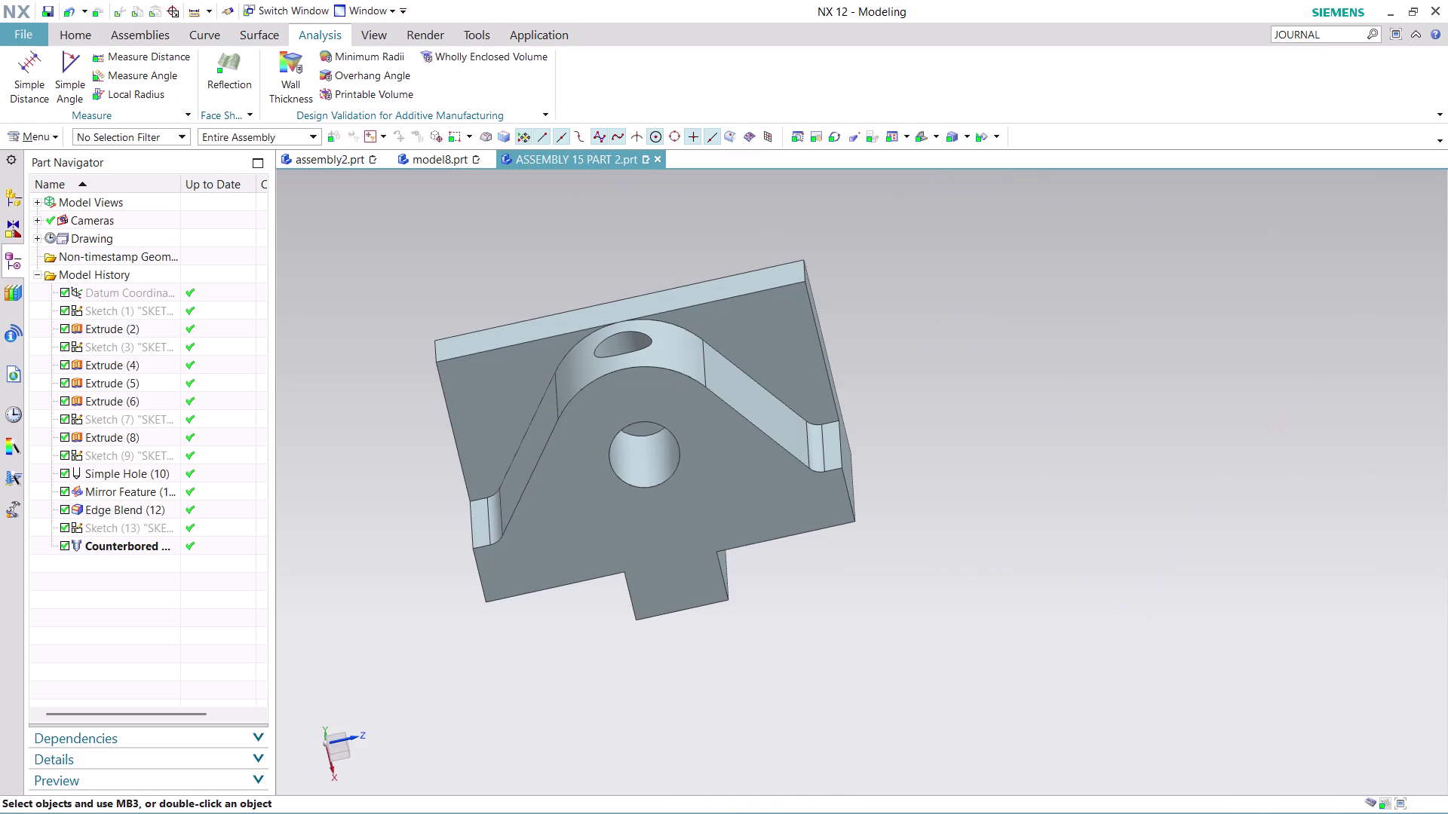
Orbit and zoom the bracket plate to a front view of its hole and lower tab.
middle_click(846, 590)
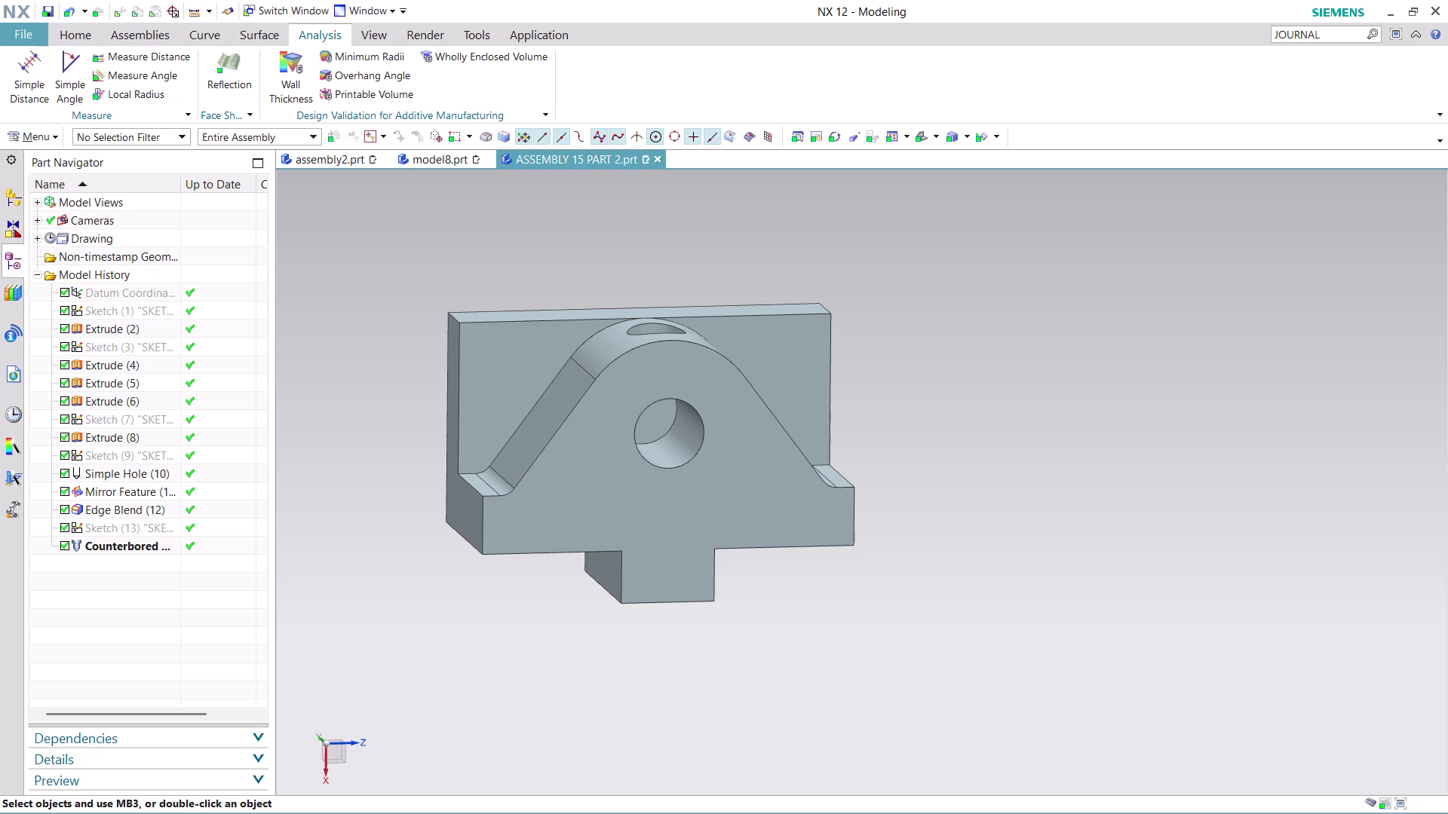
scroll(down, 3)
middle_drag(803, 618, 795, 609)
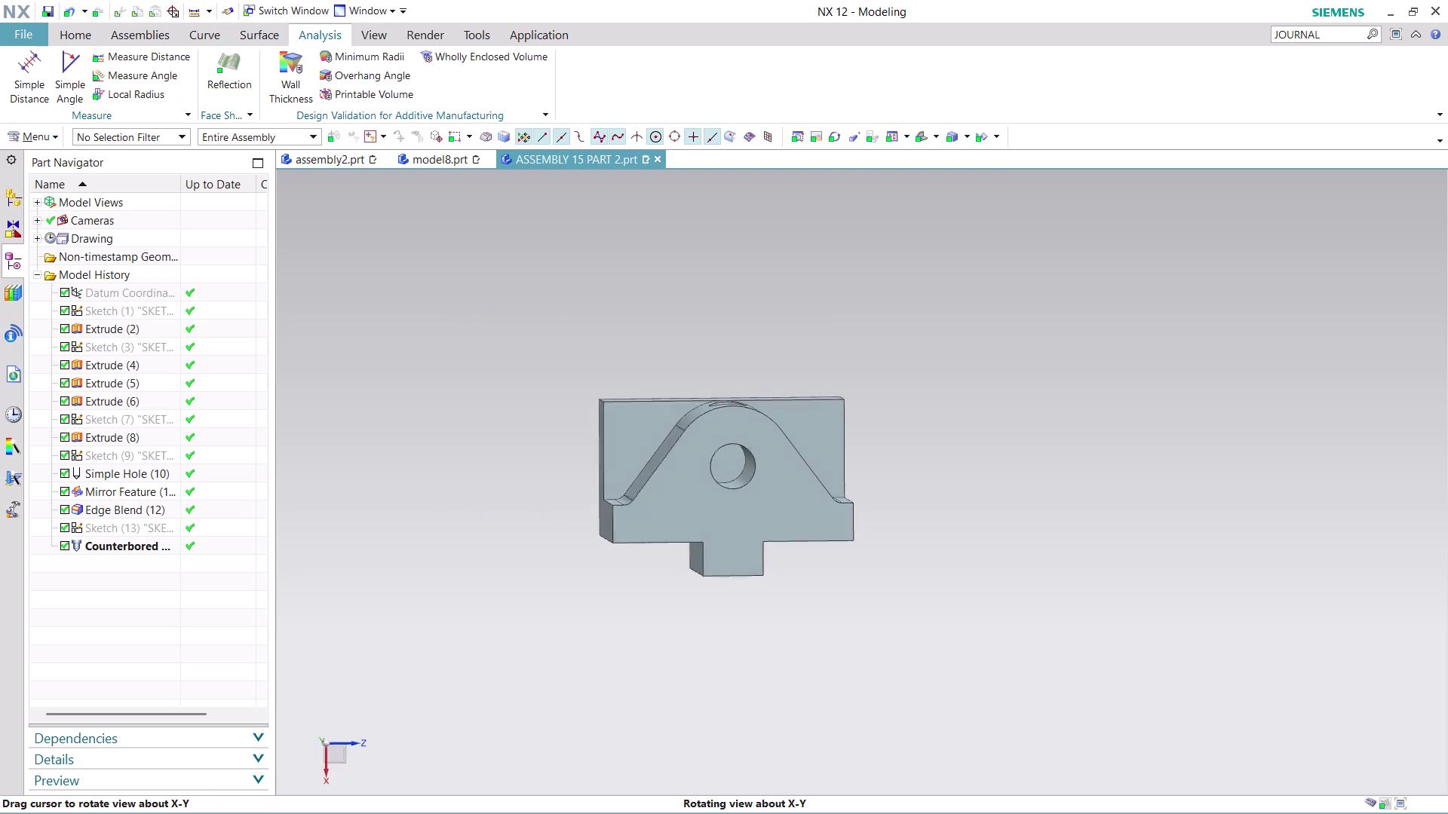
middle_drag(796, 609, 787, 592)
scroll(up, 3)
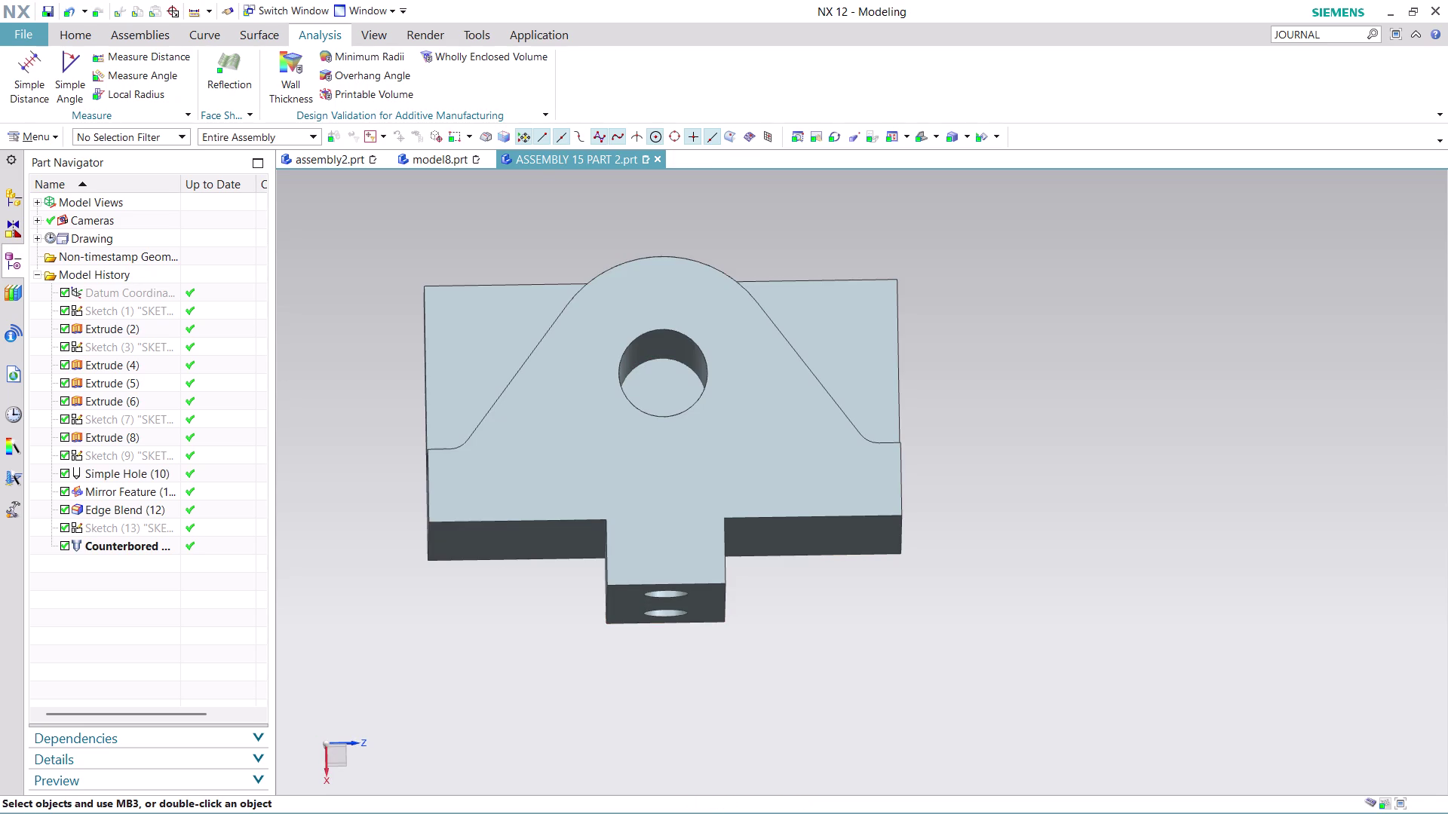
click(162, 61)
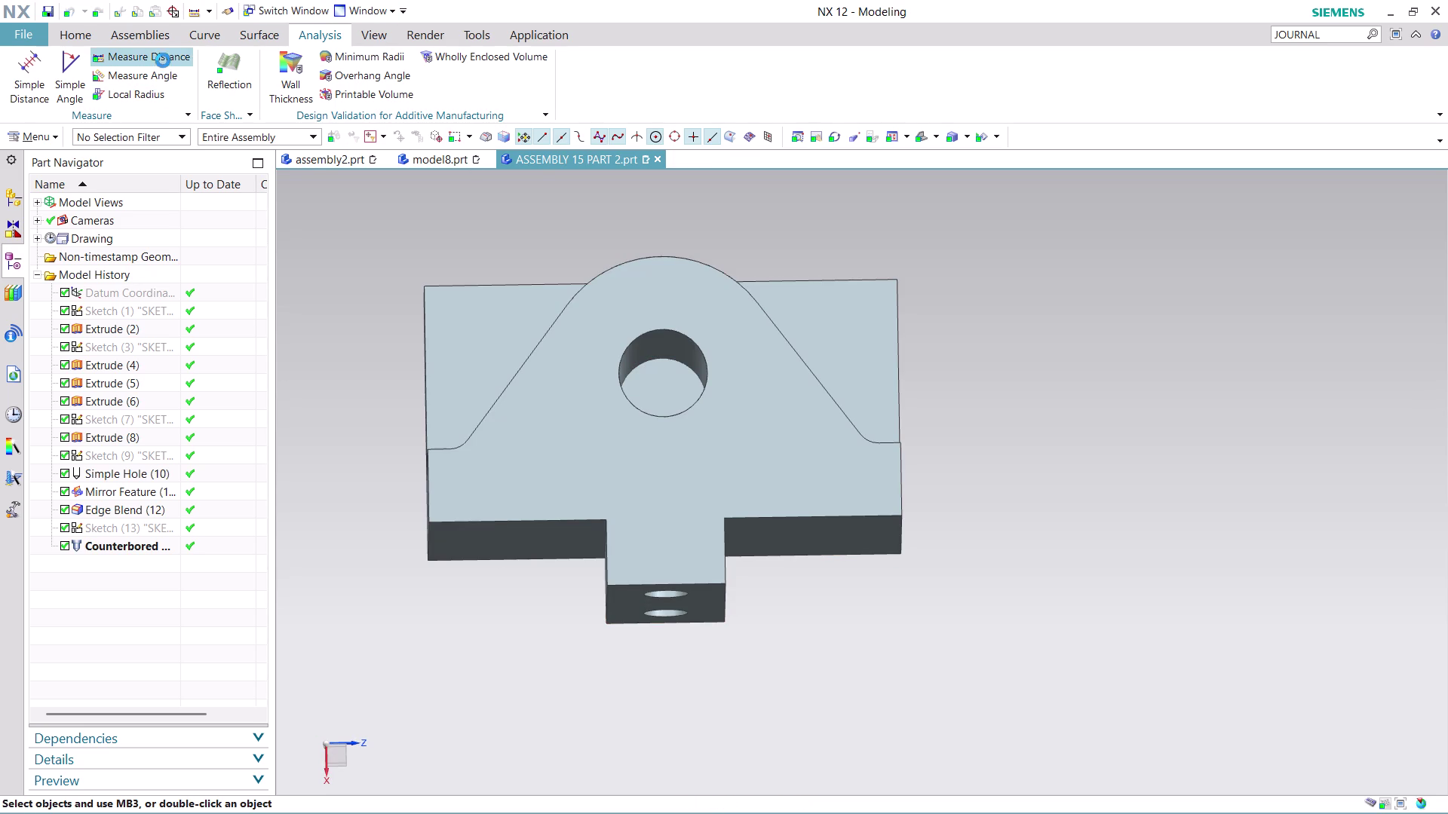
click(665, 373)
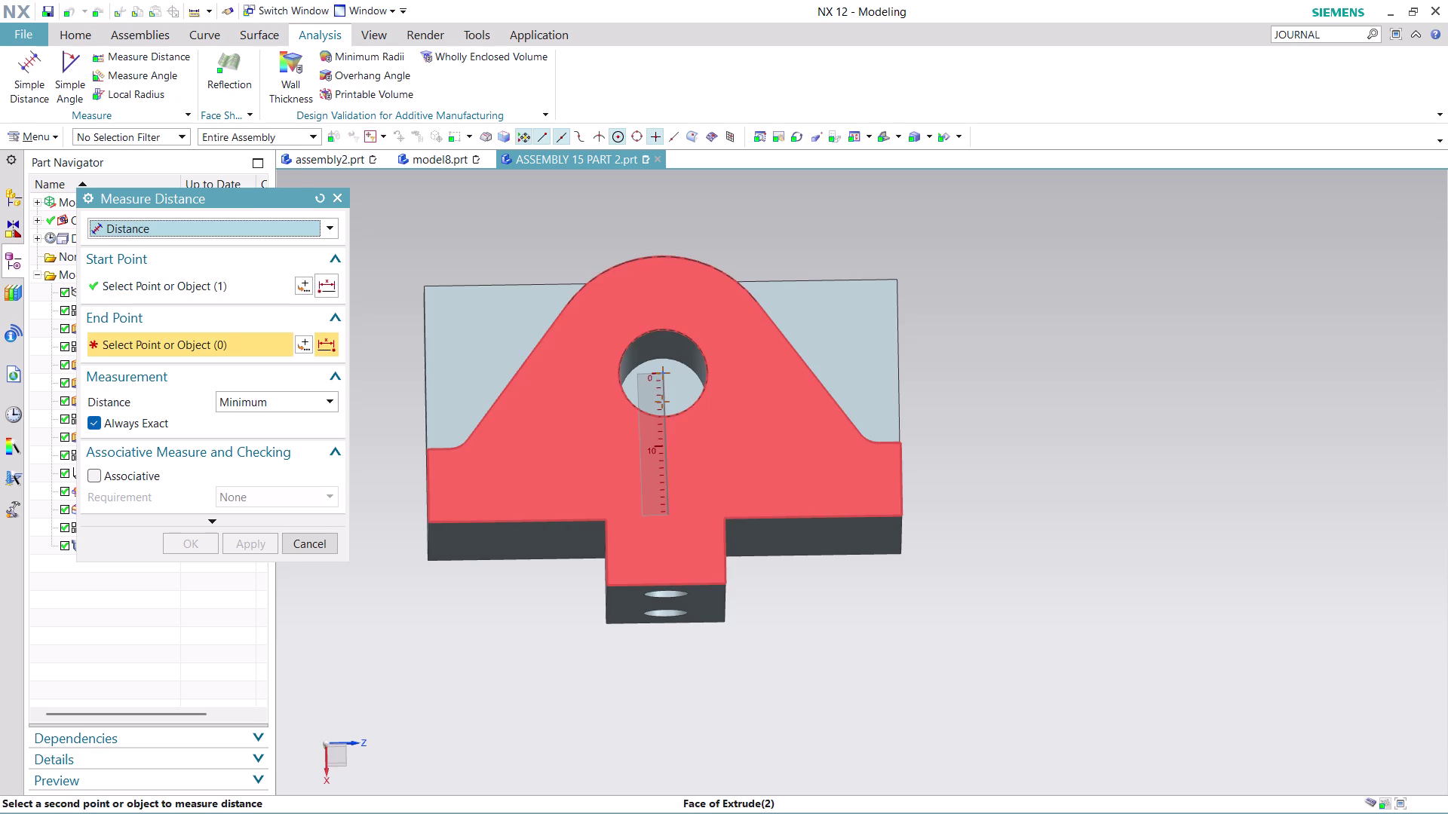
click(661, 521)
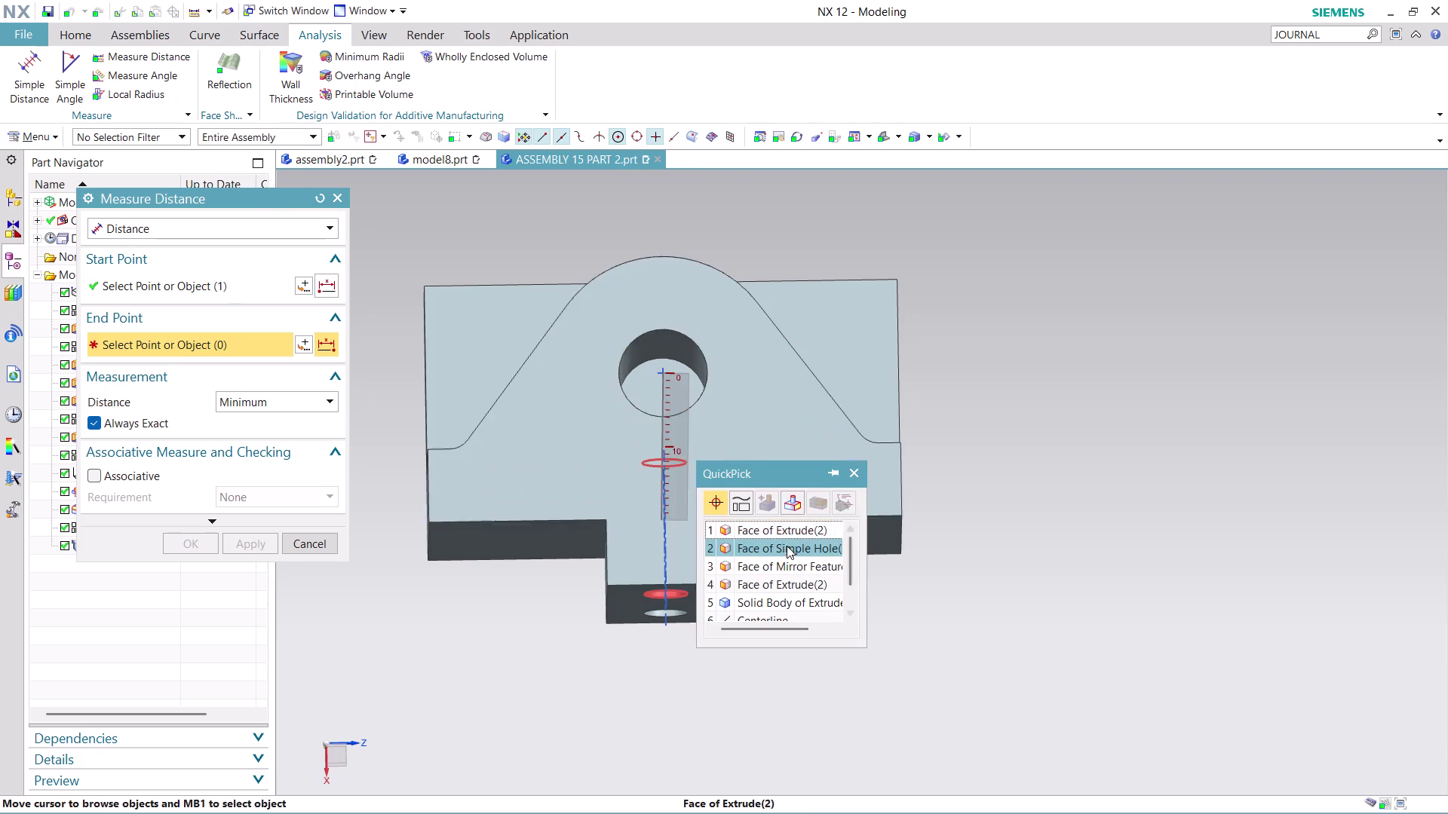
click(779, 530)
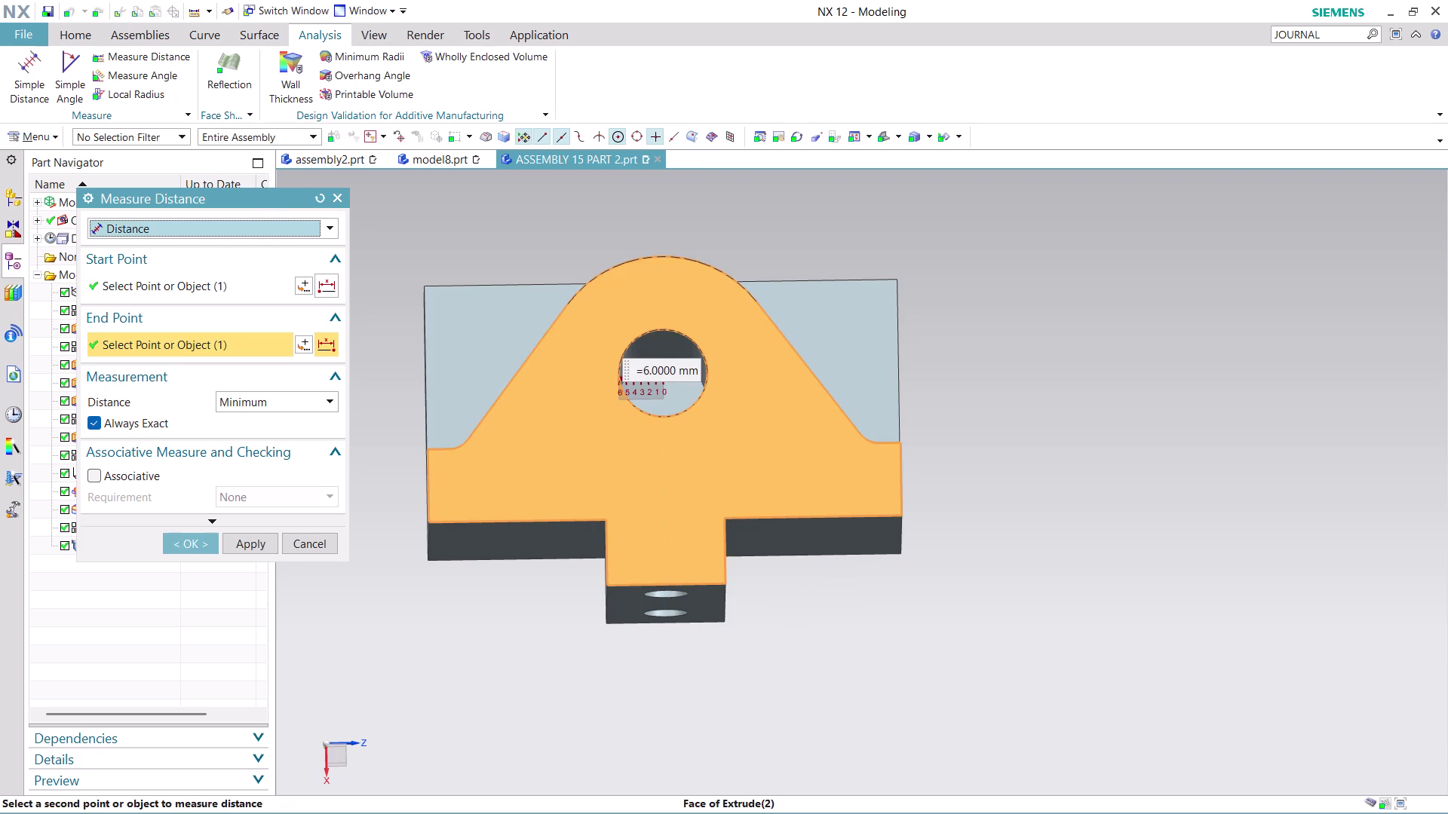
click(322, 546)
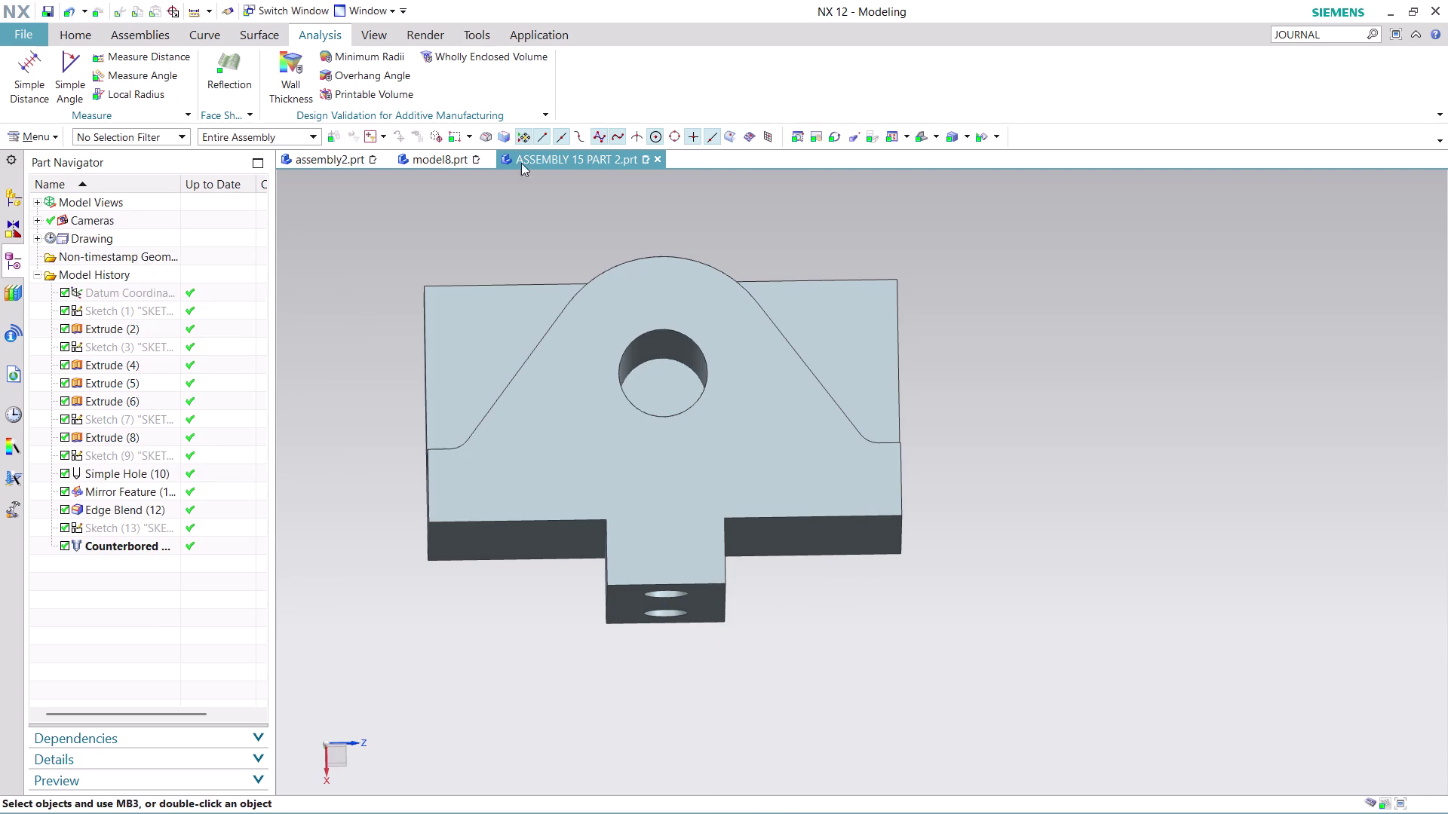
click(135, 52)
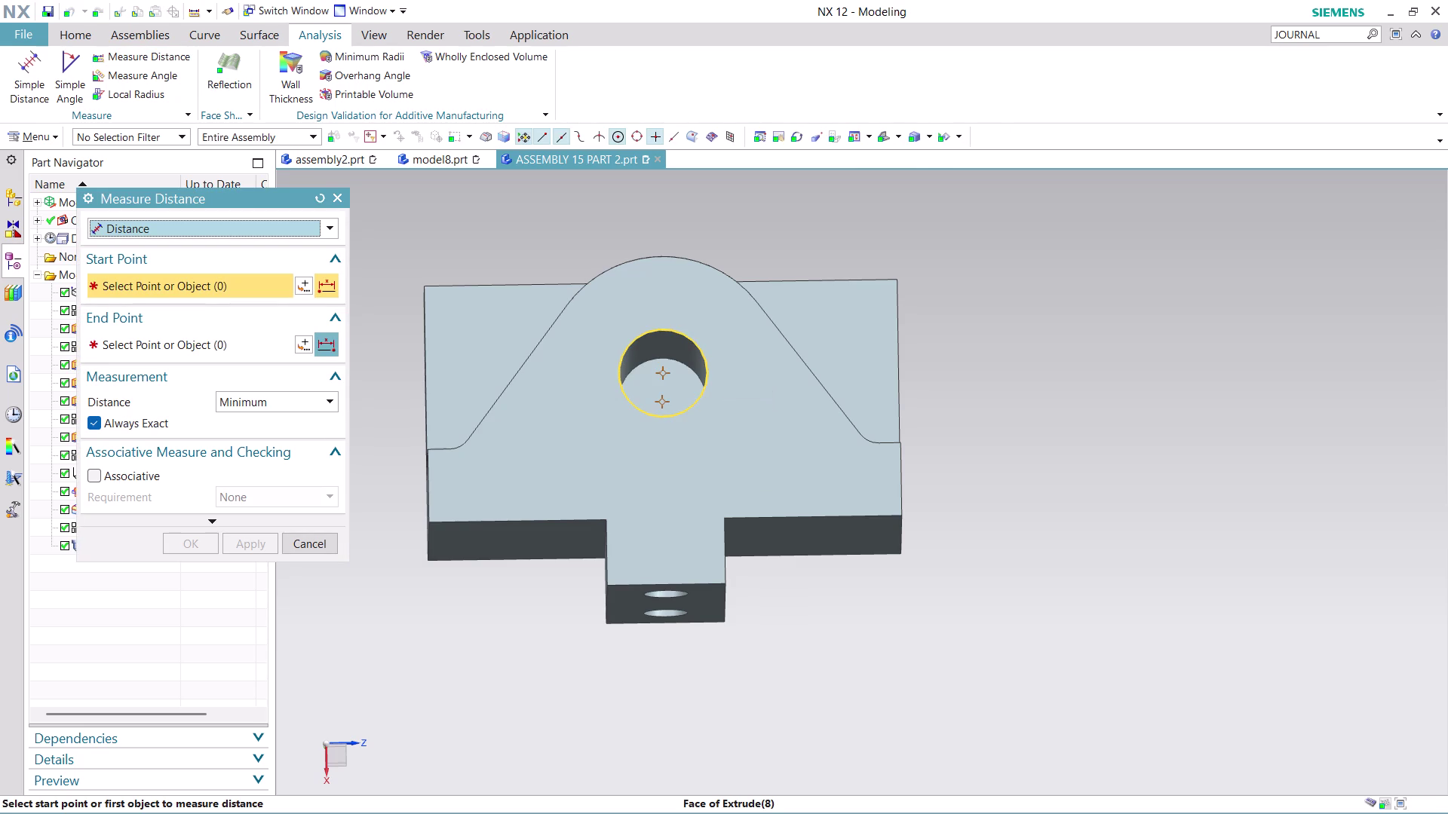
click(664, 373)
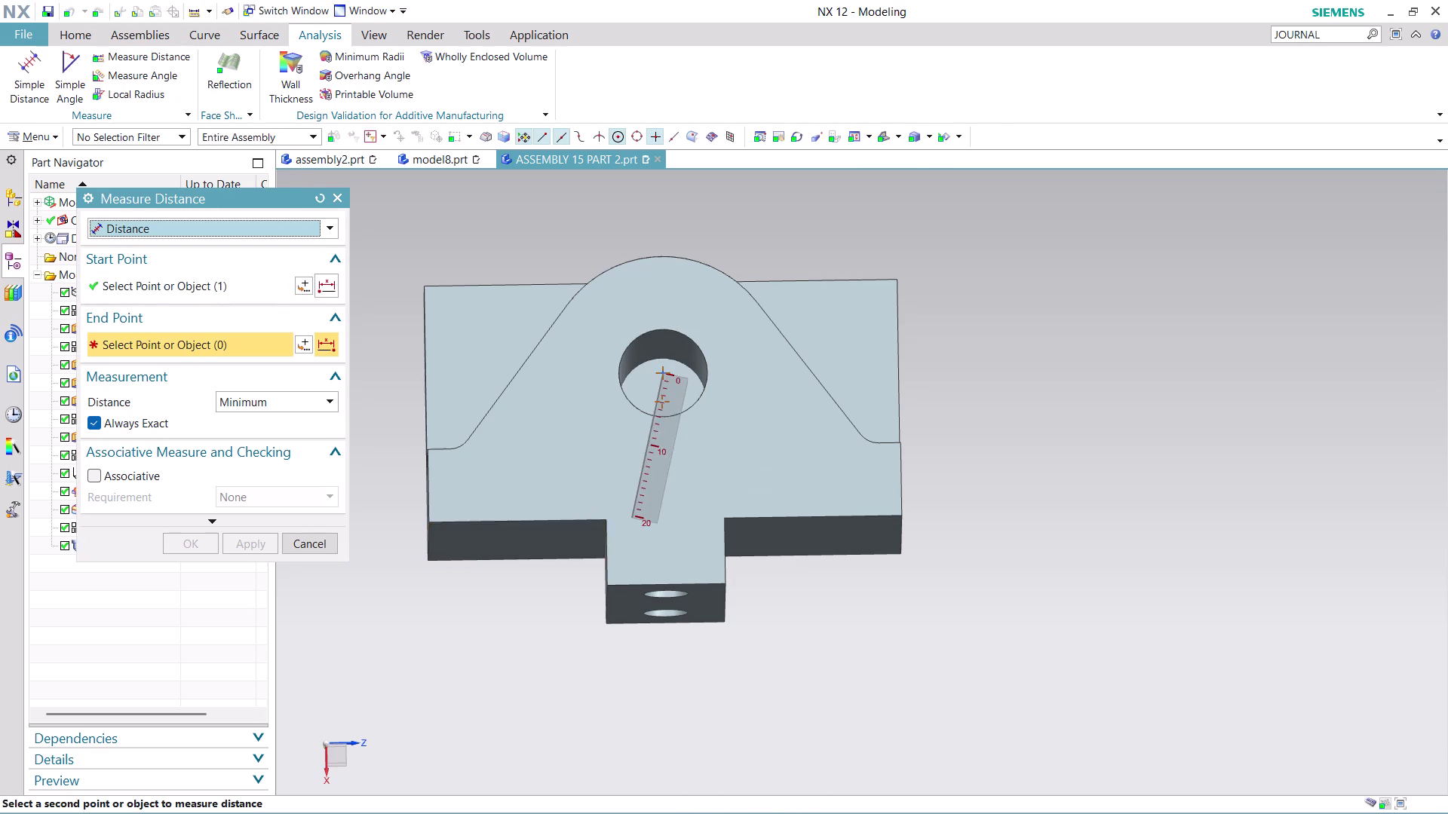
click(675, 584)
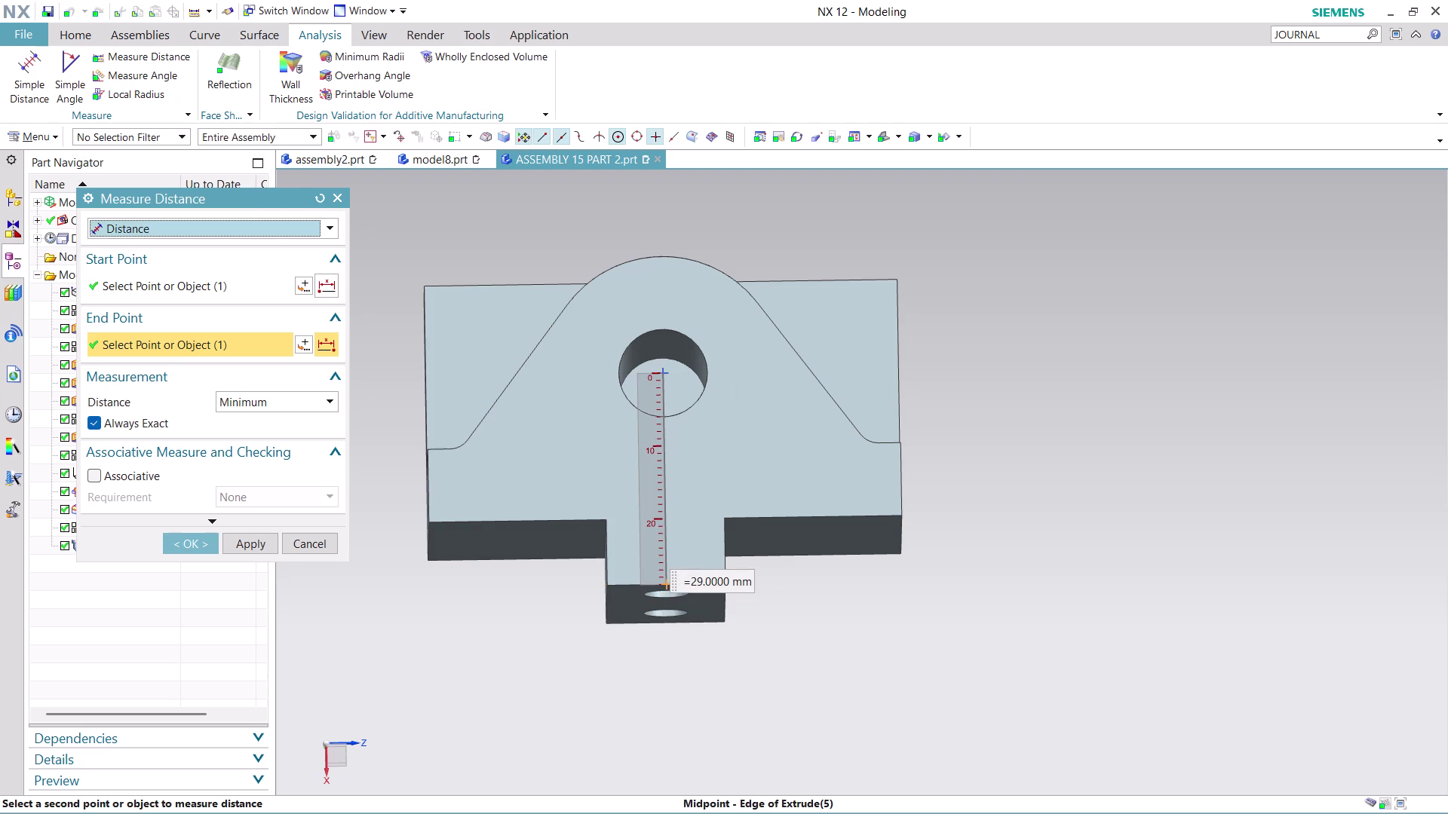
click(206, 543)
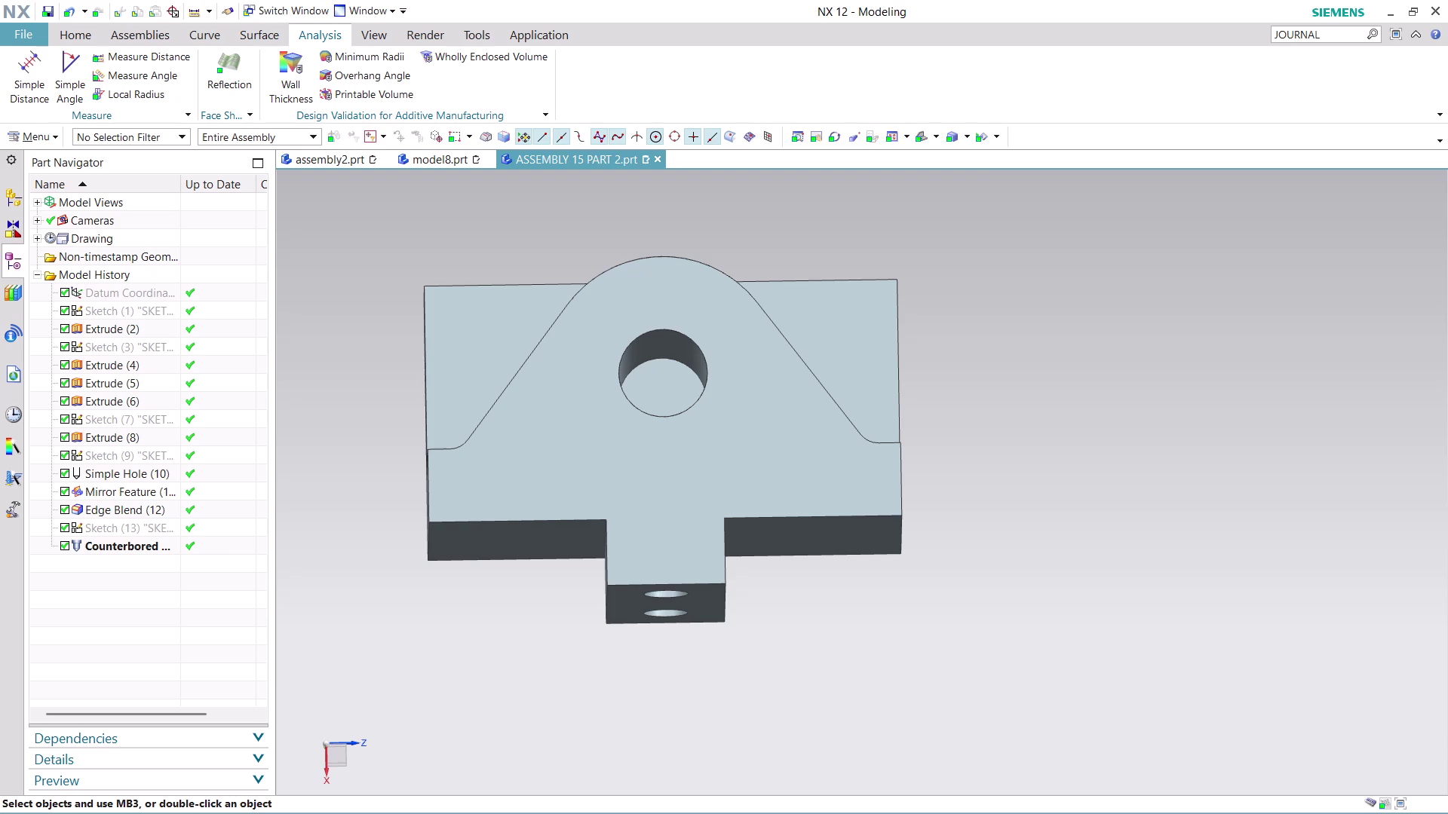
click(126, 353)
right_click(126, 352)
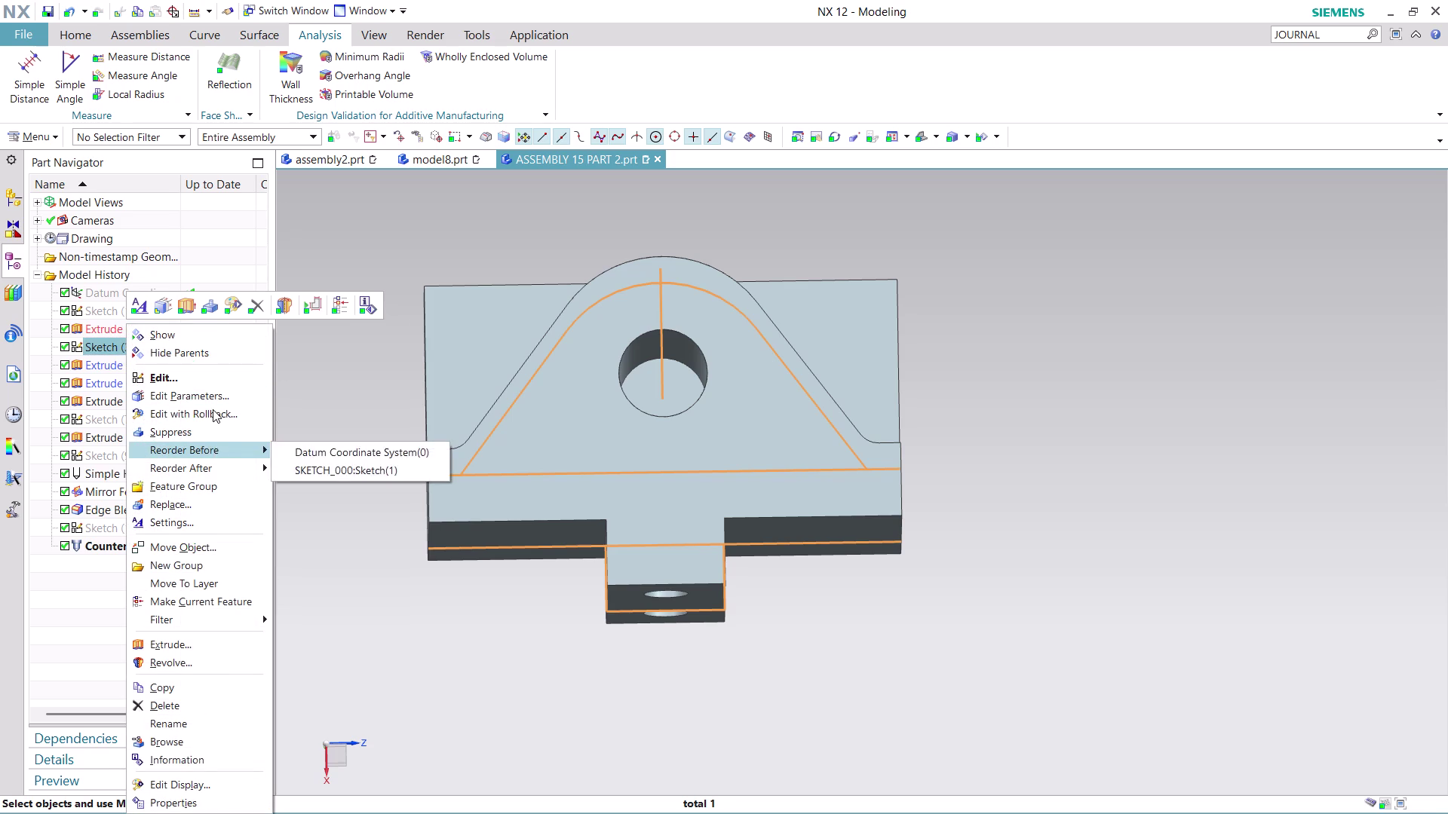
click(212, 409)
scroll(down, 3)
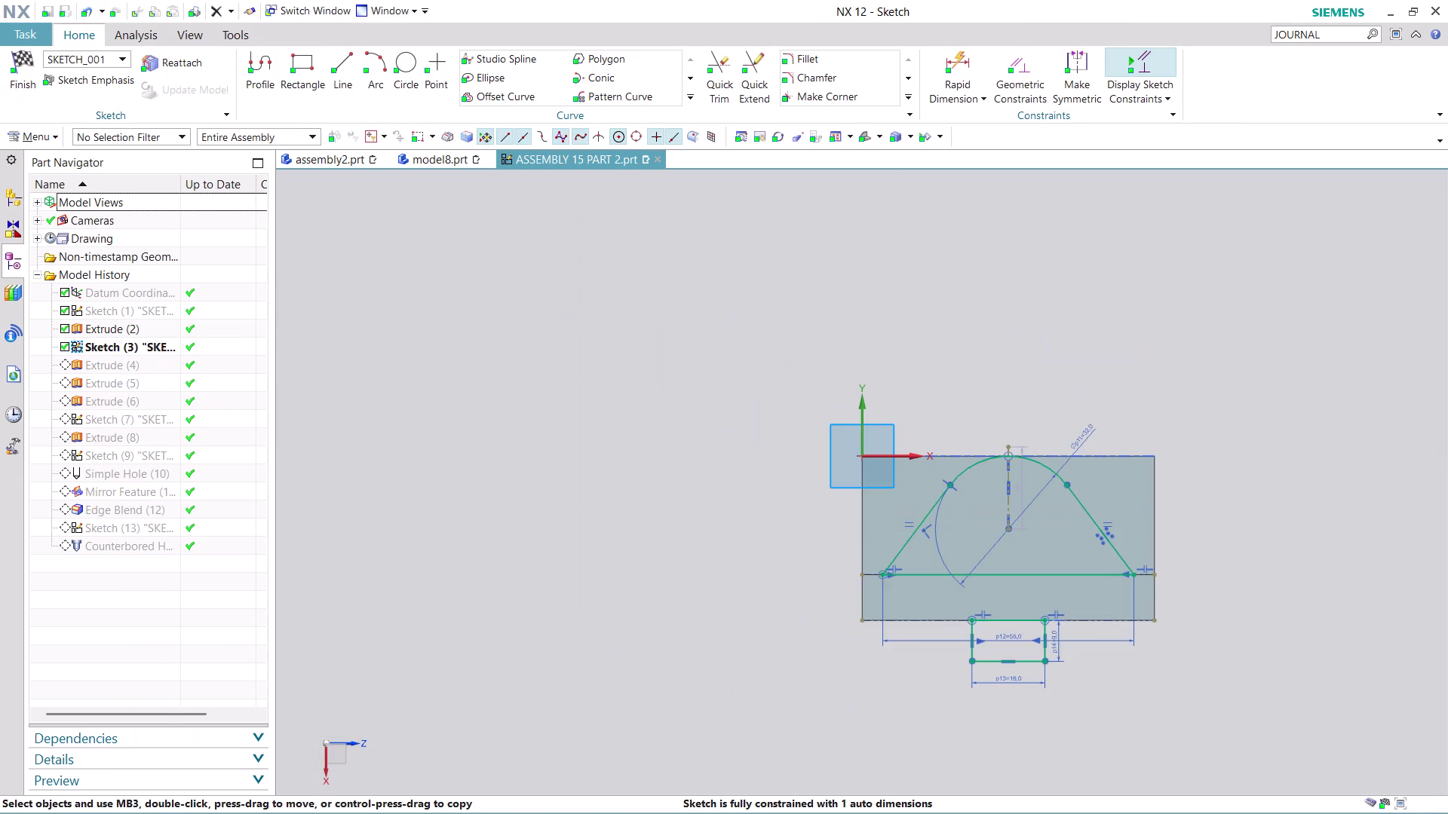
scroll(up, 3)
scroll(up, 3)
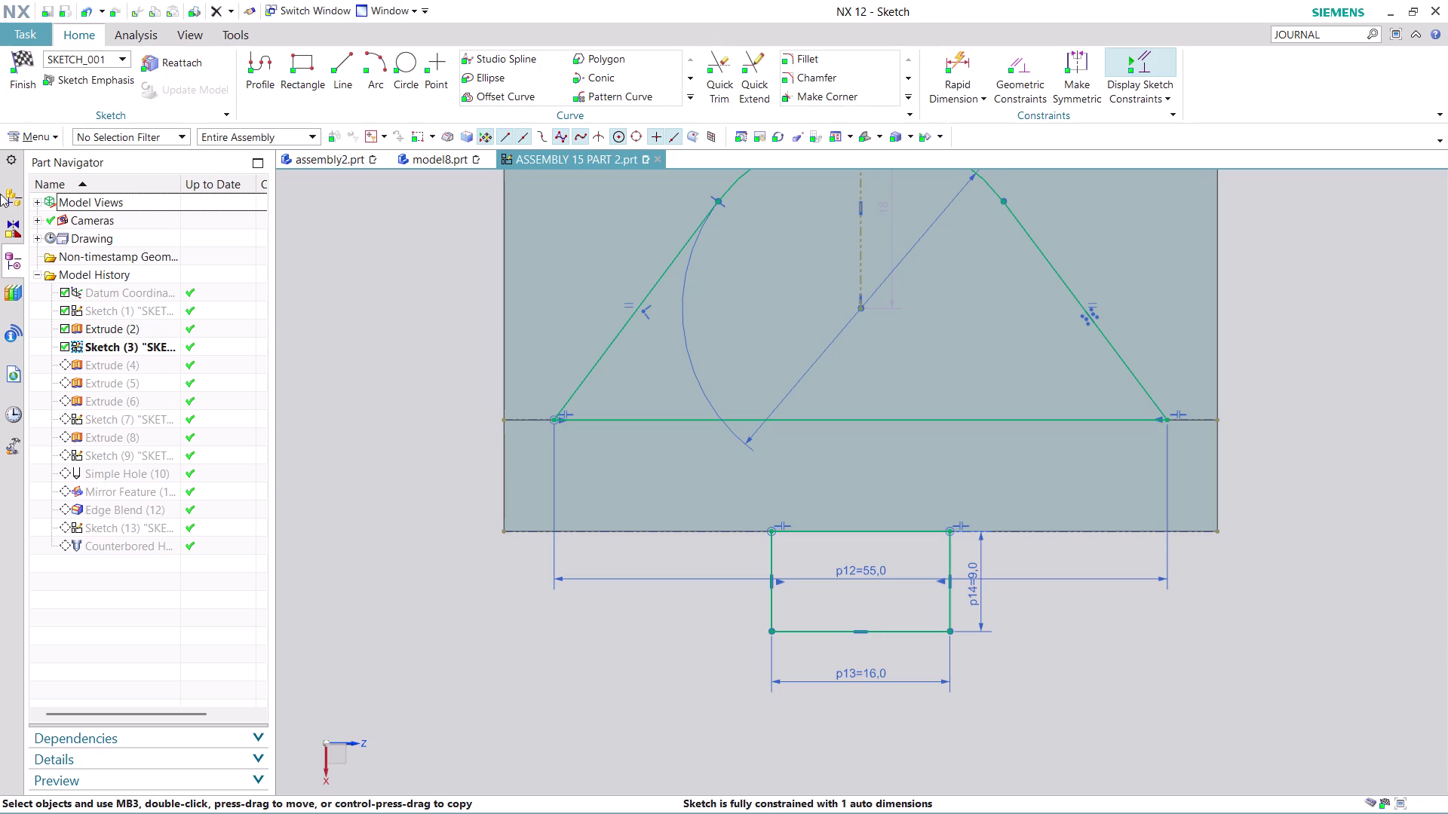
click(26, 71)
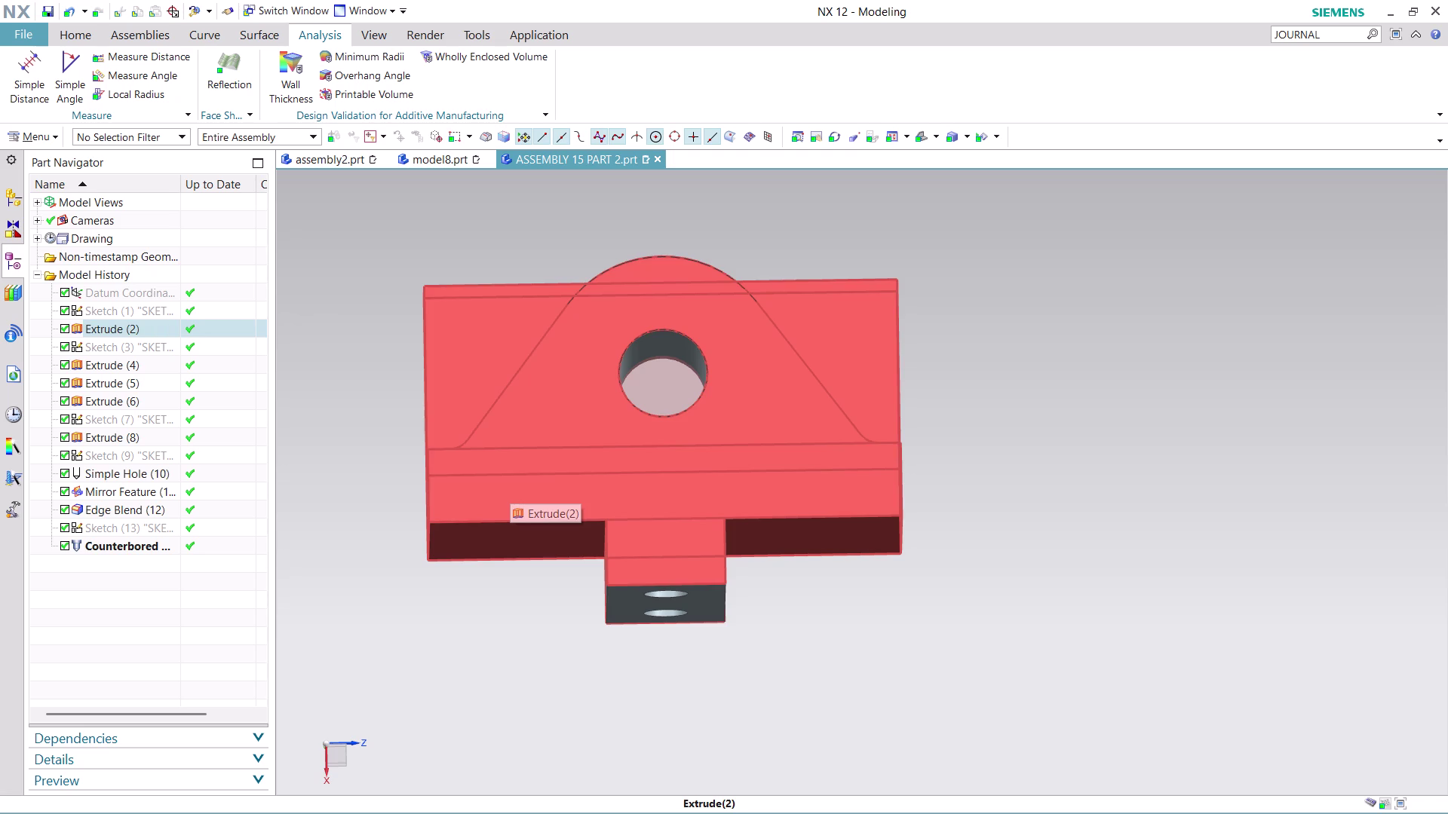
Open the profile sketch, Sketch (3), for editing.
middle_drag(1015, 356, 1023, 383)
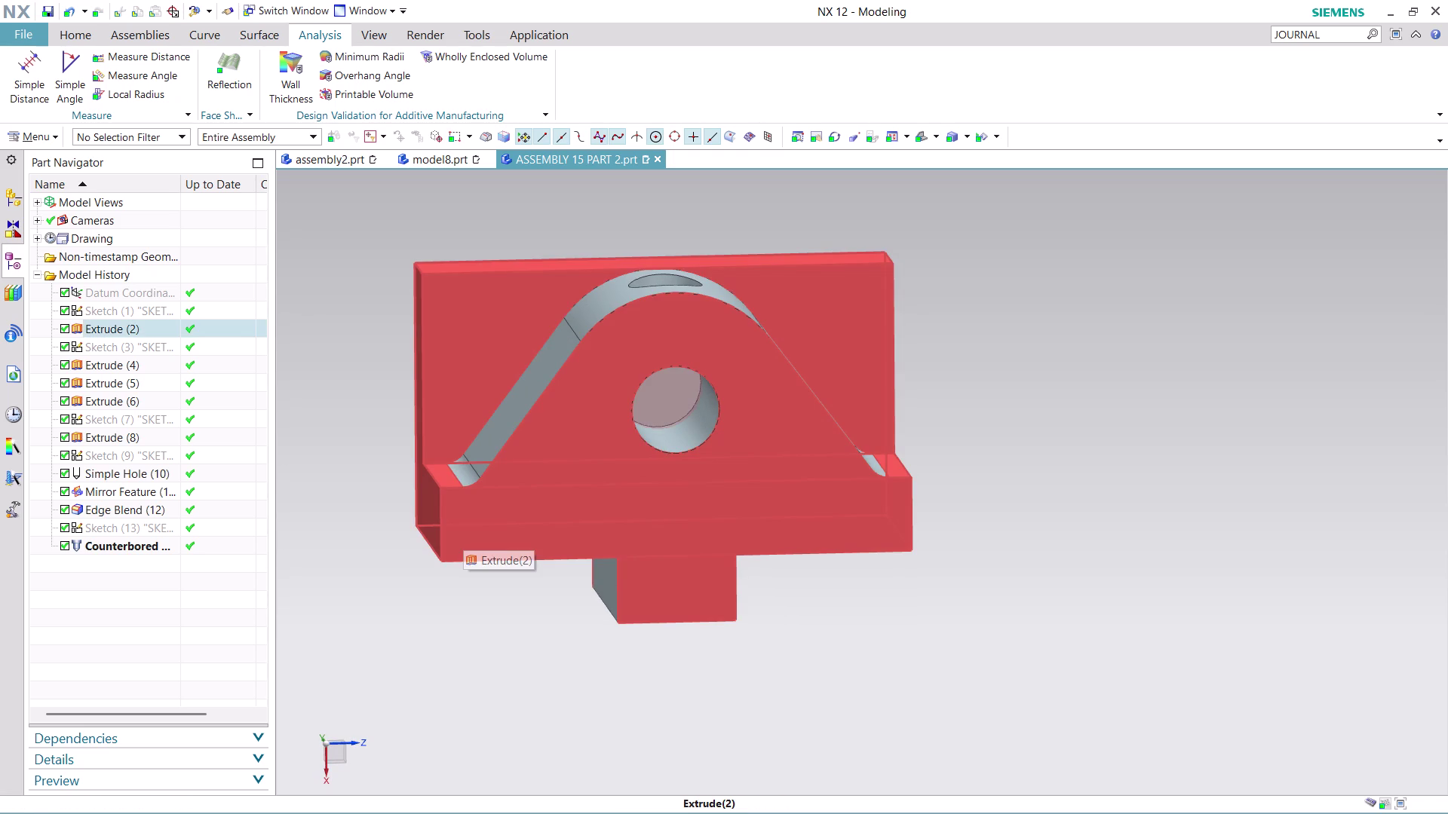
click(127, 315)
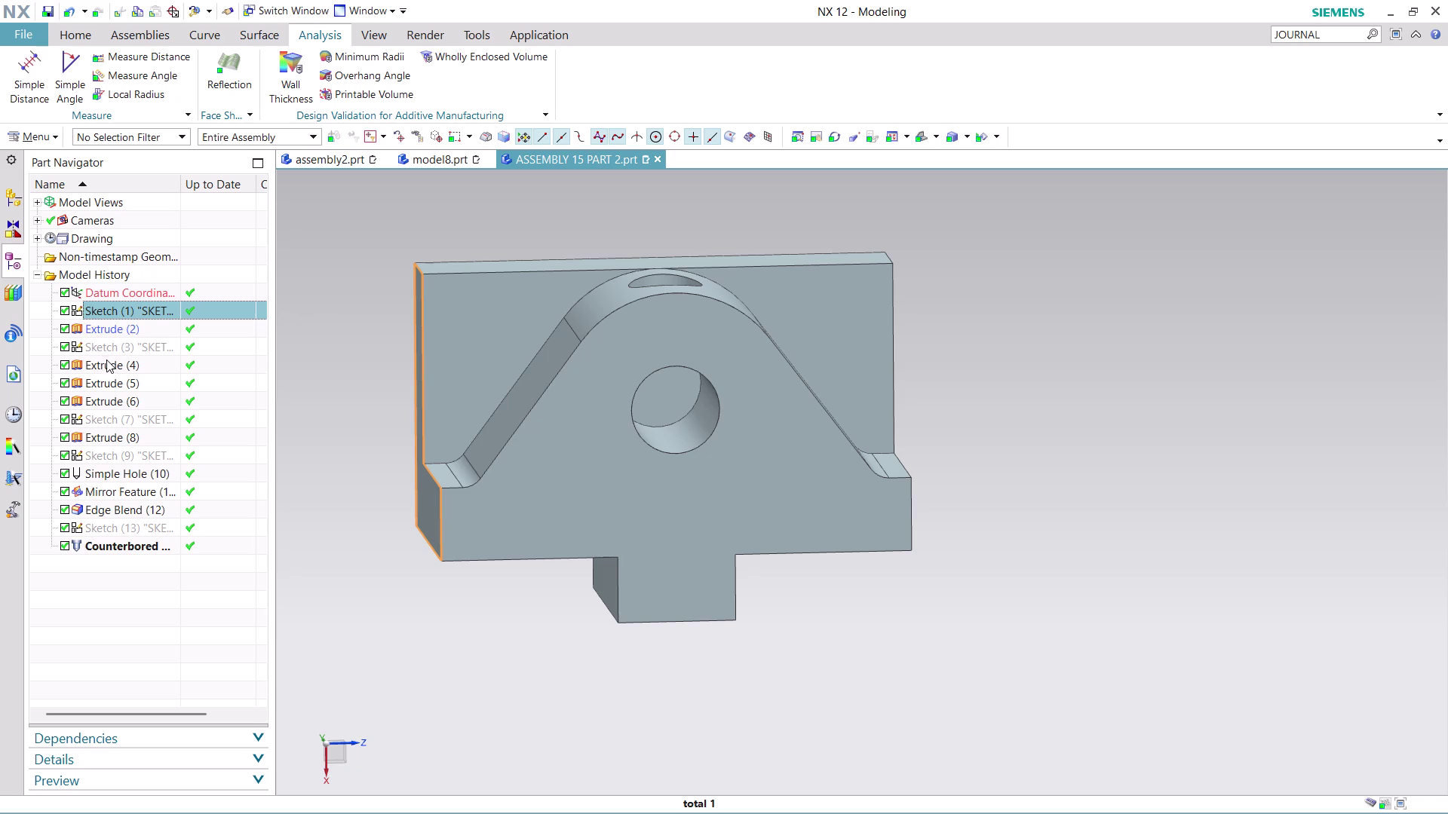
click(120, 340)
right_click(120, 341)
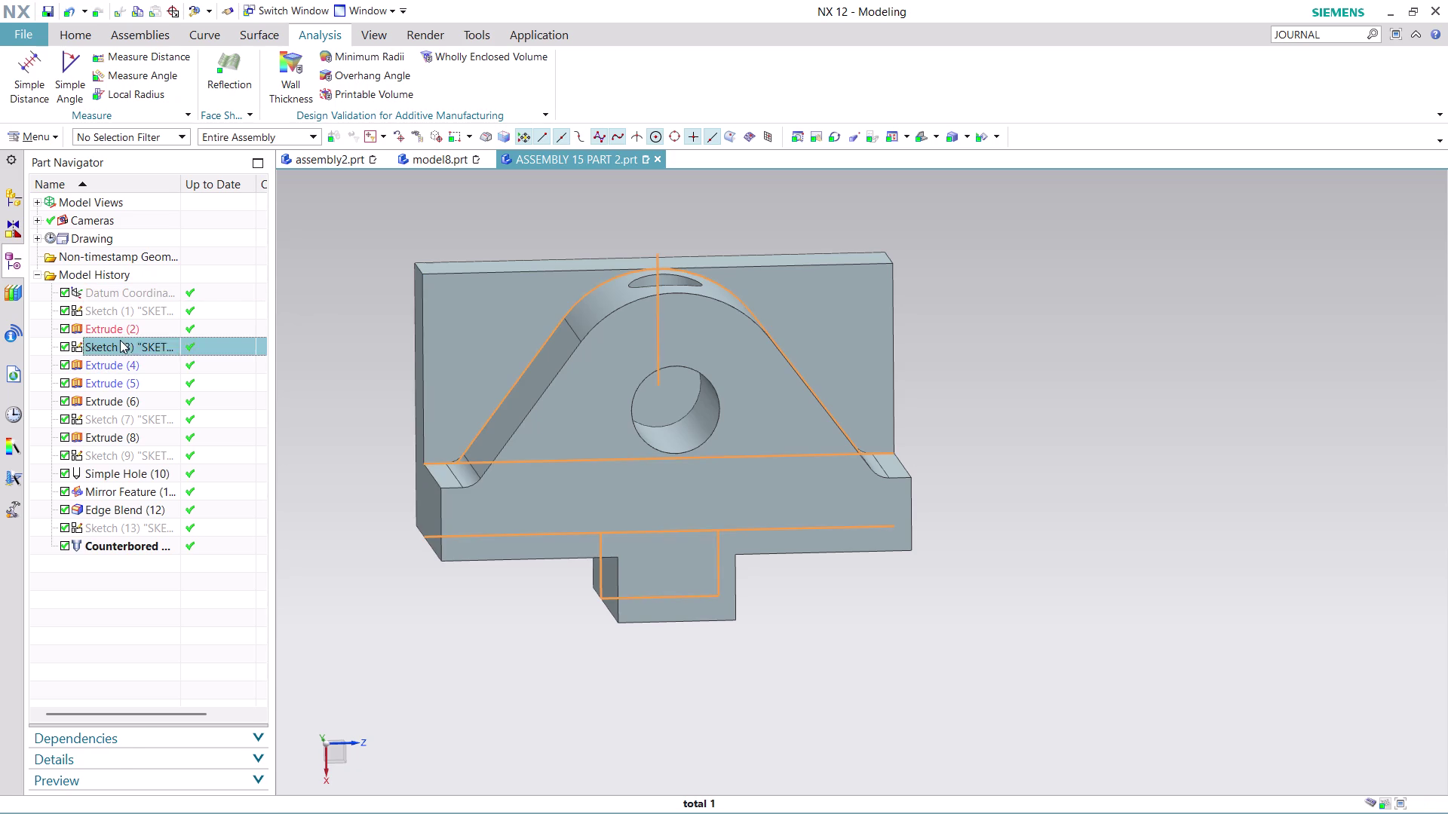
click(217, 413)
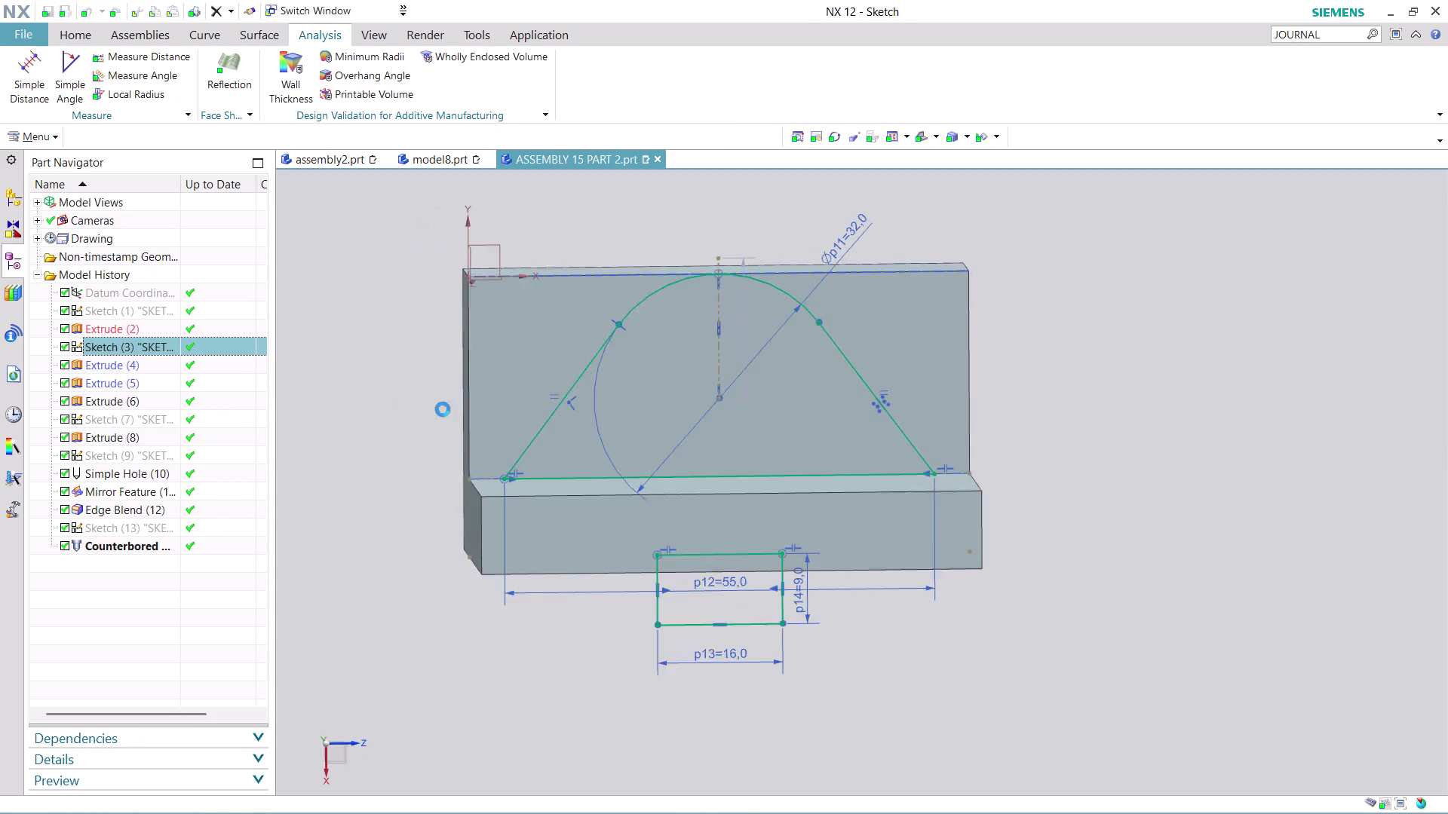
Measure the arc centre to the base line in the sketch: 10.0000 mm.
scroll(up, 3)
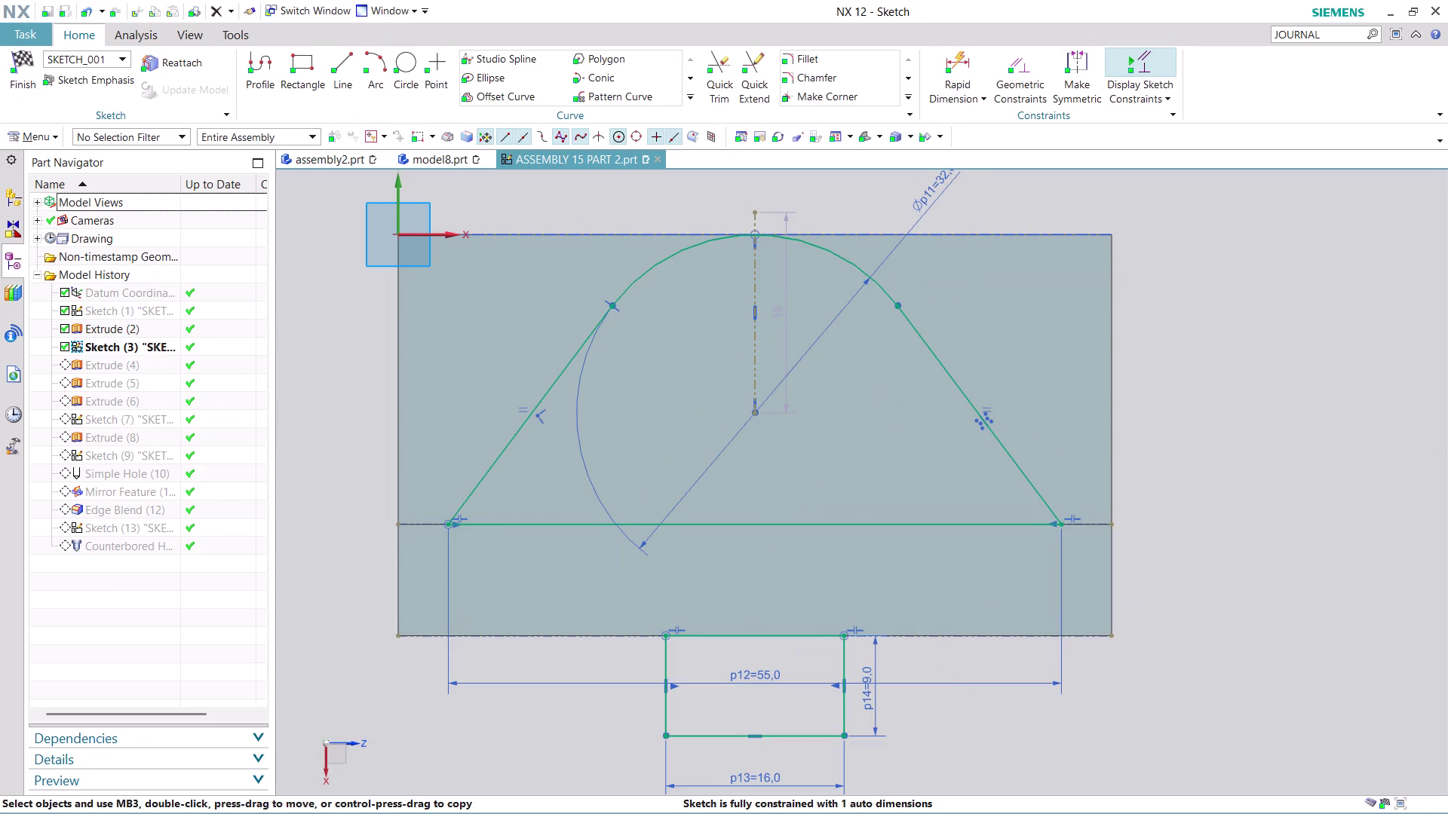
click(148, 29)
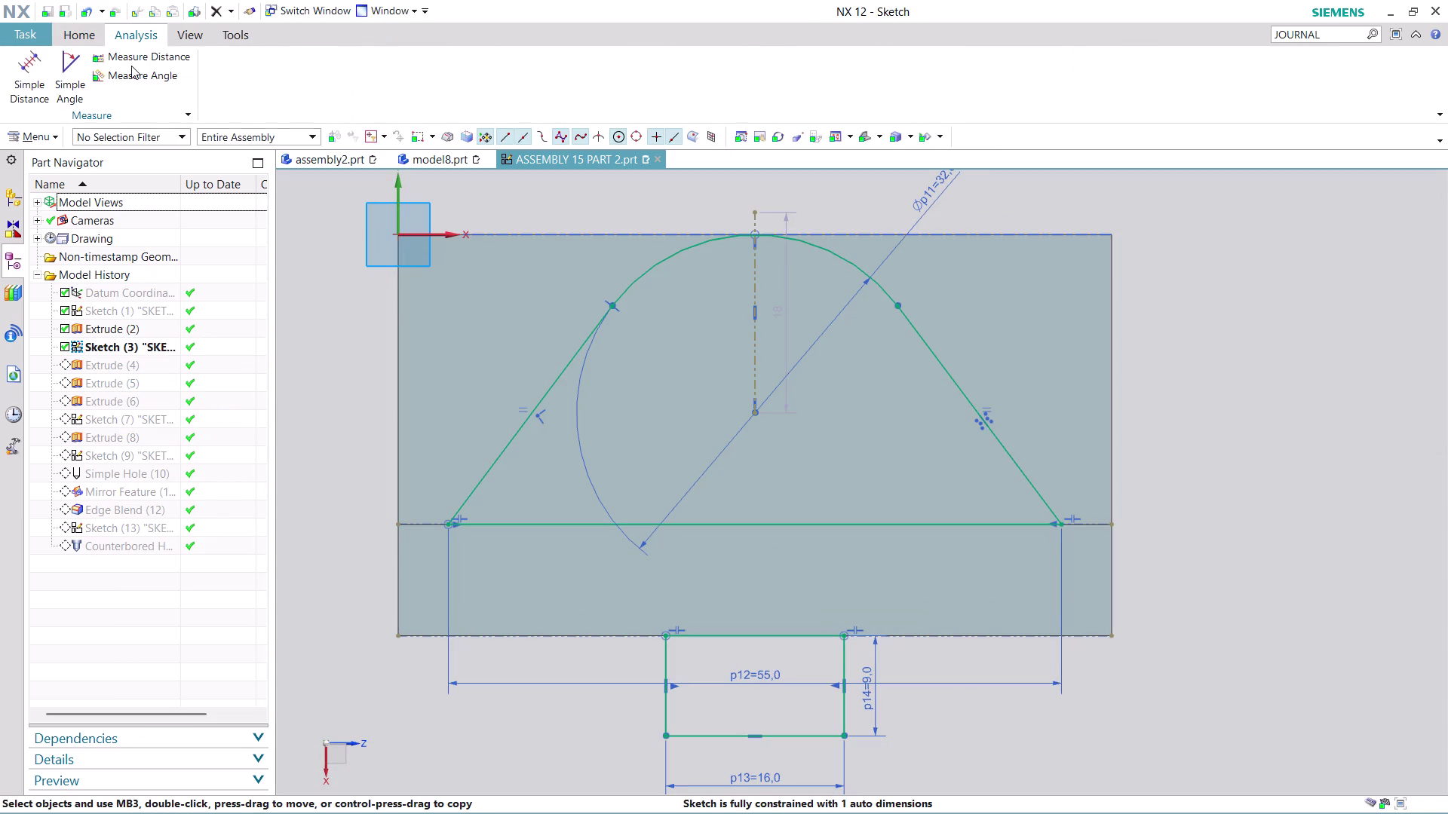
click(138, 59)
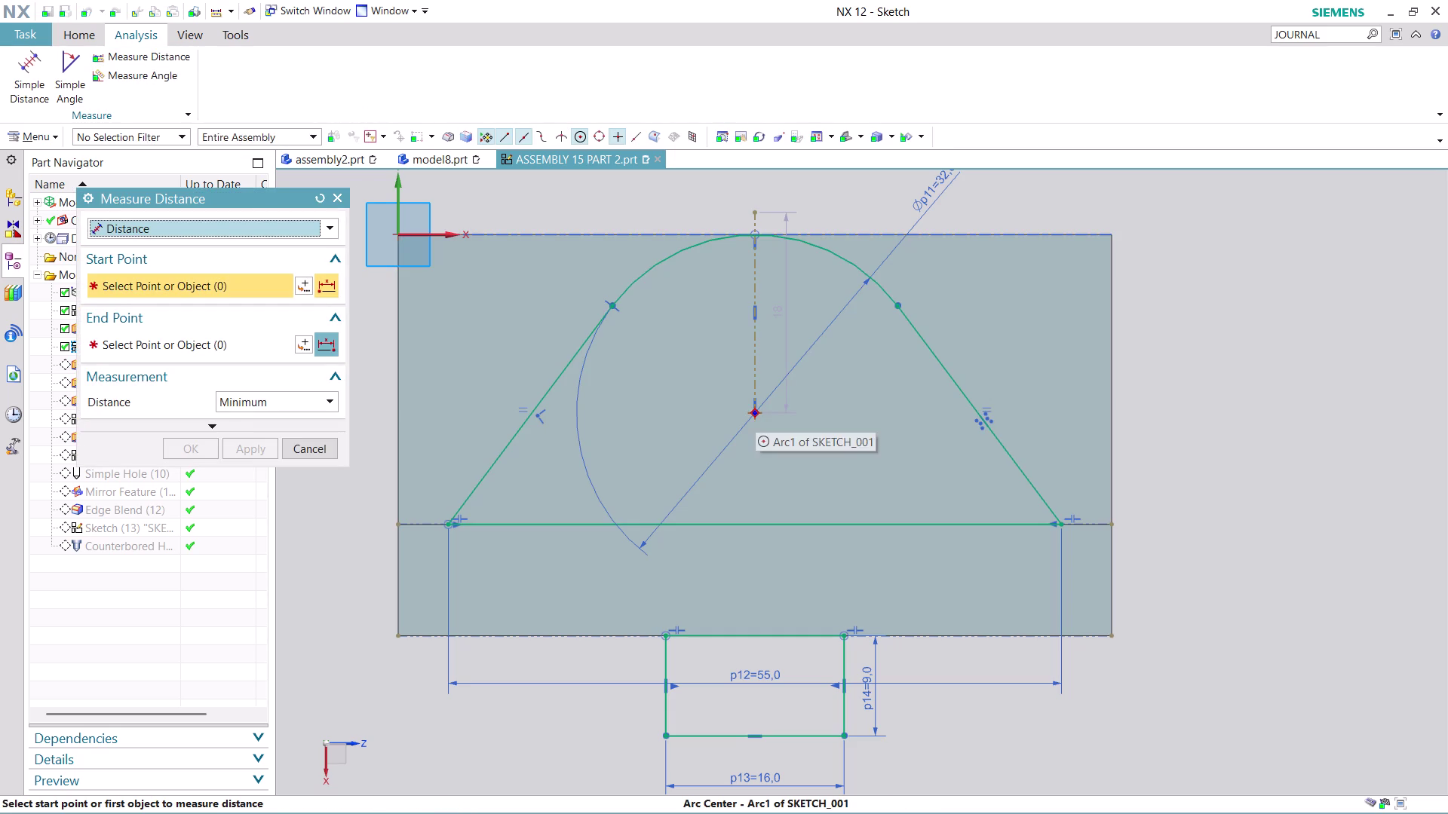
click(755, 412)
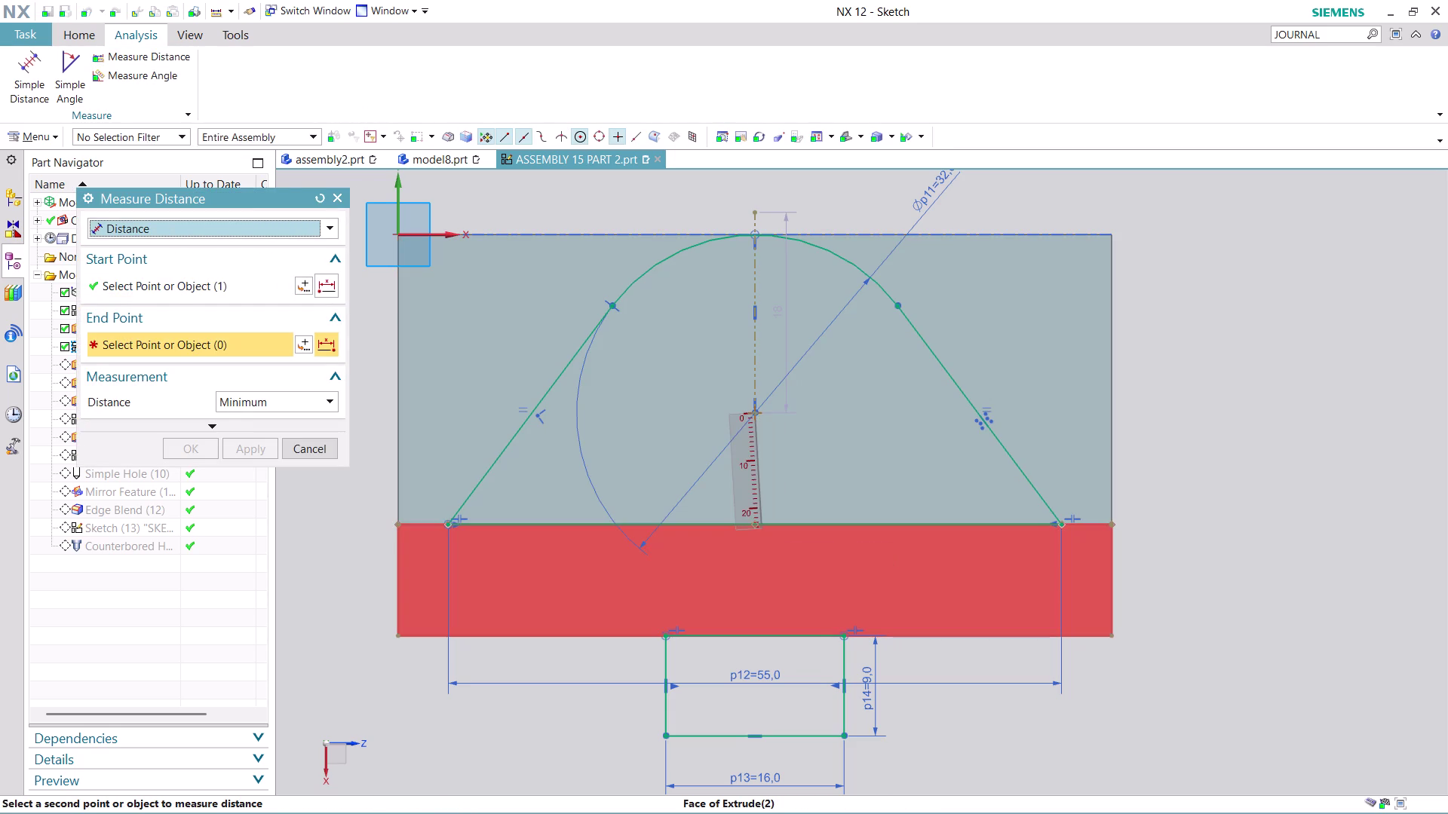
click(760, 522)
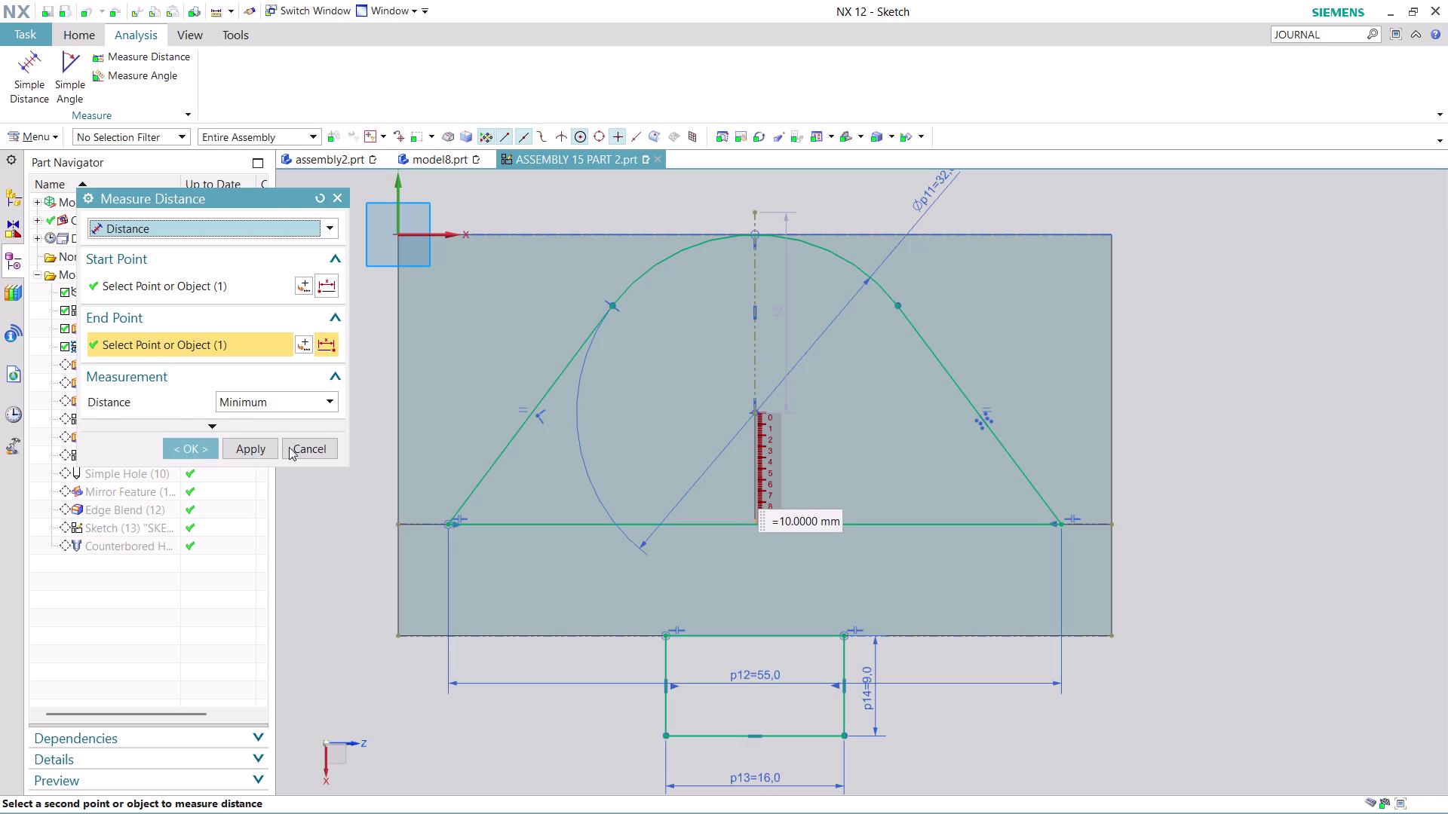
click(300, 444)
Measure the base line to the block's bottom edge (10 mm) and leave the sketch.
click(162, 54)
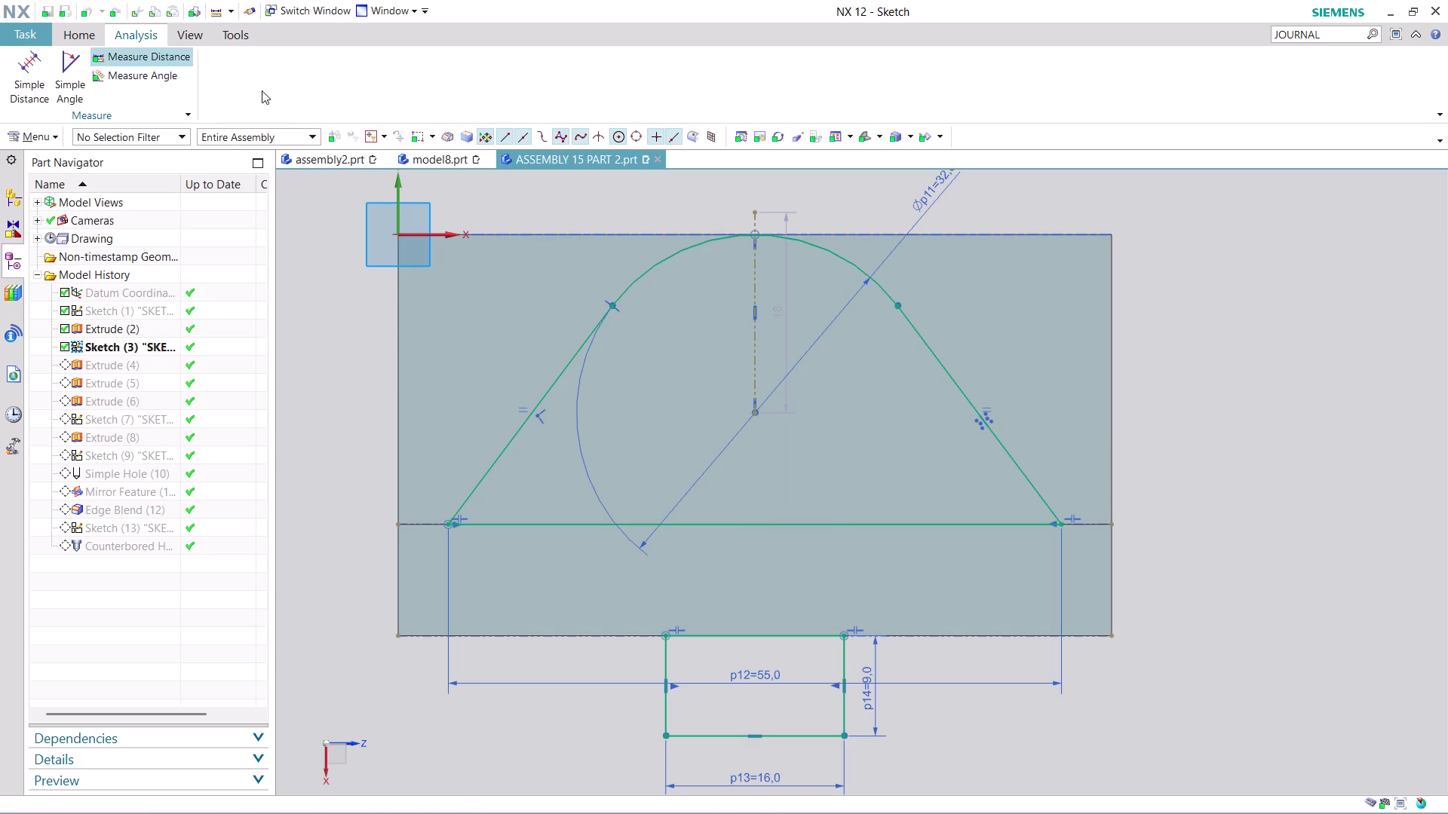
click(754, 524)
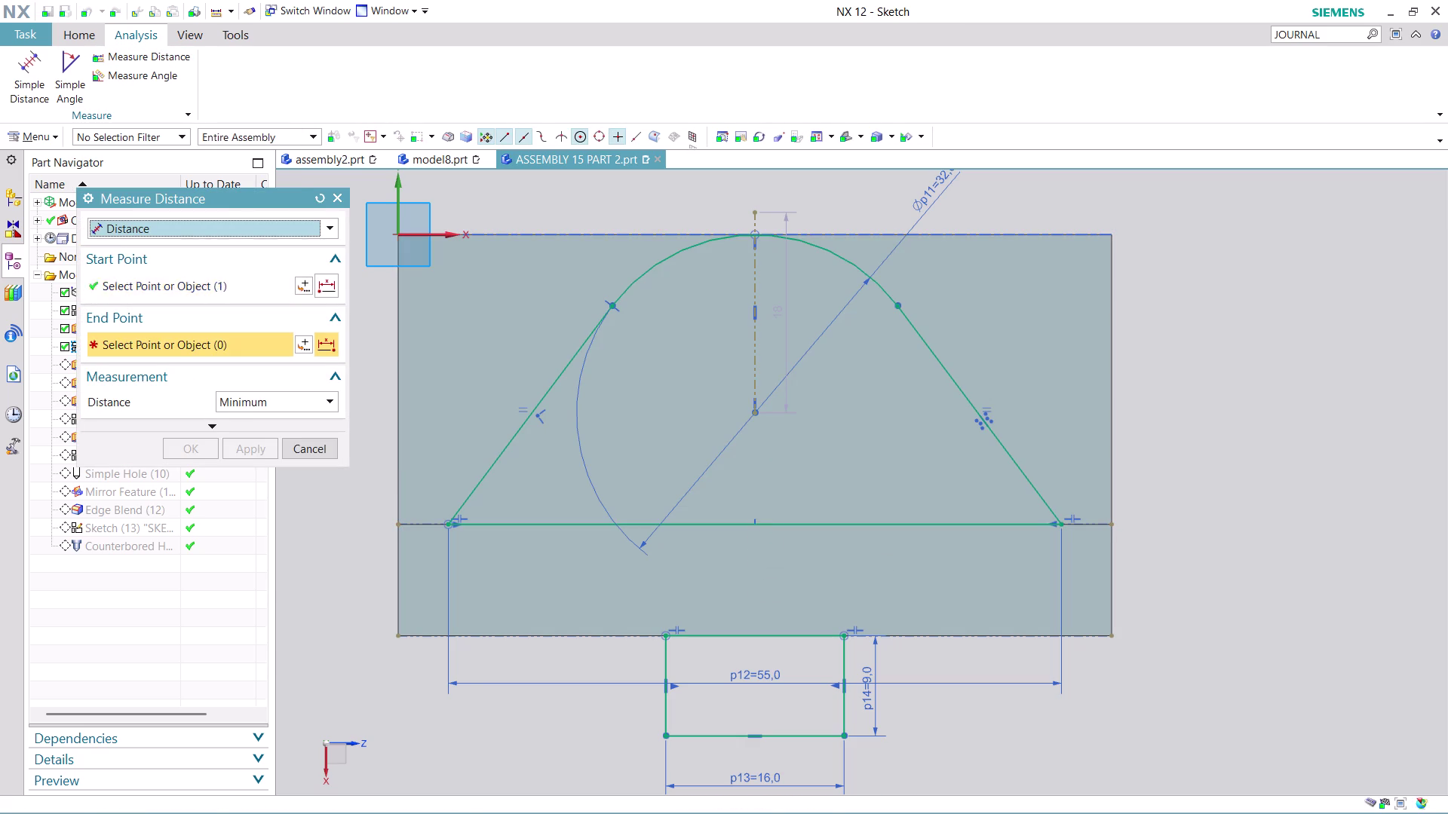
click(760, 635)
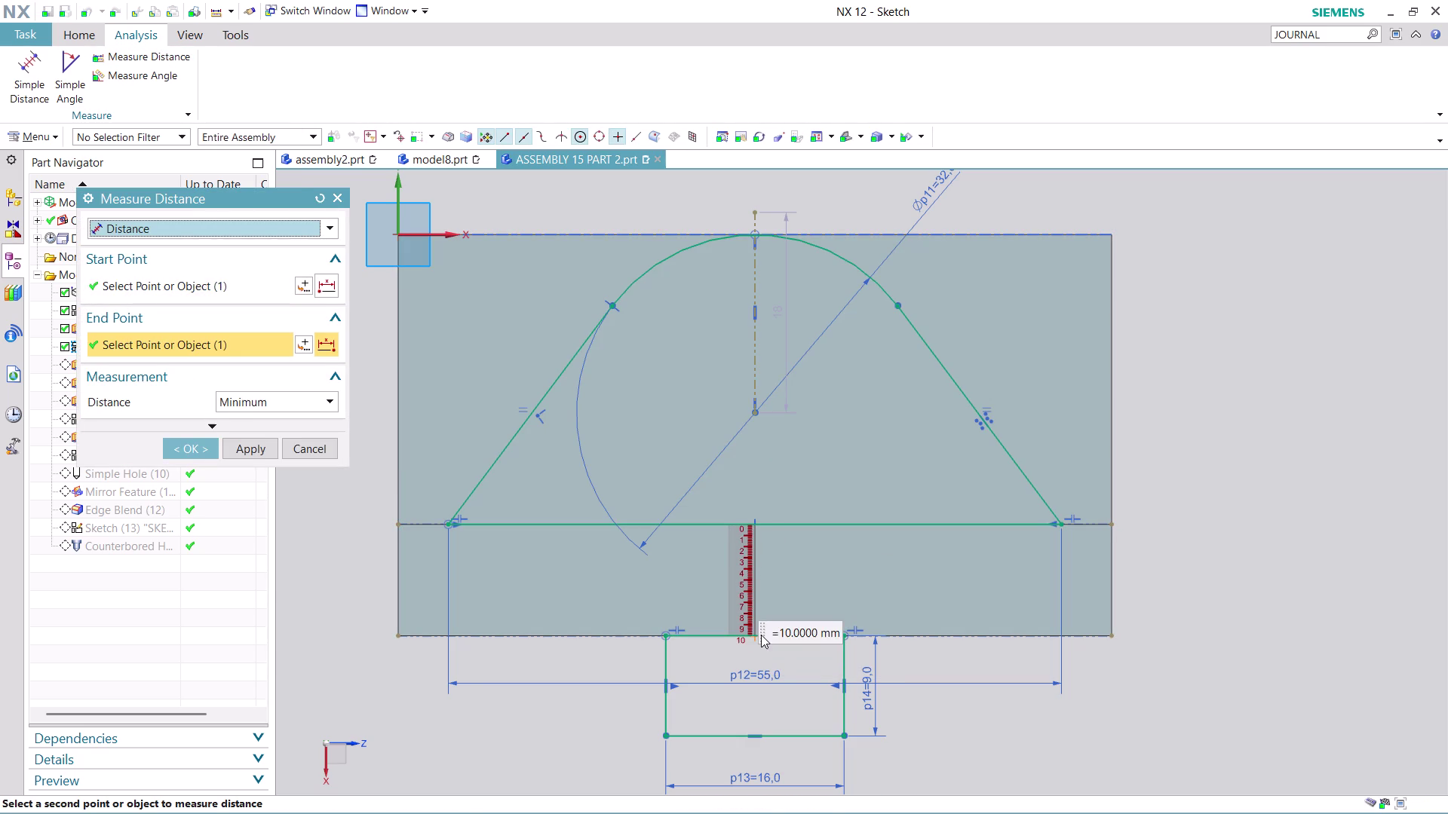
click(317, 448)
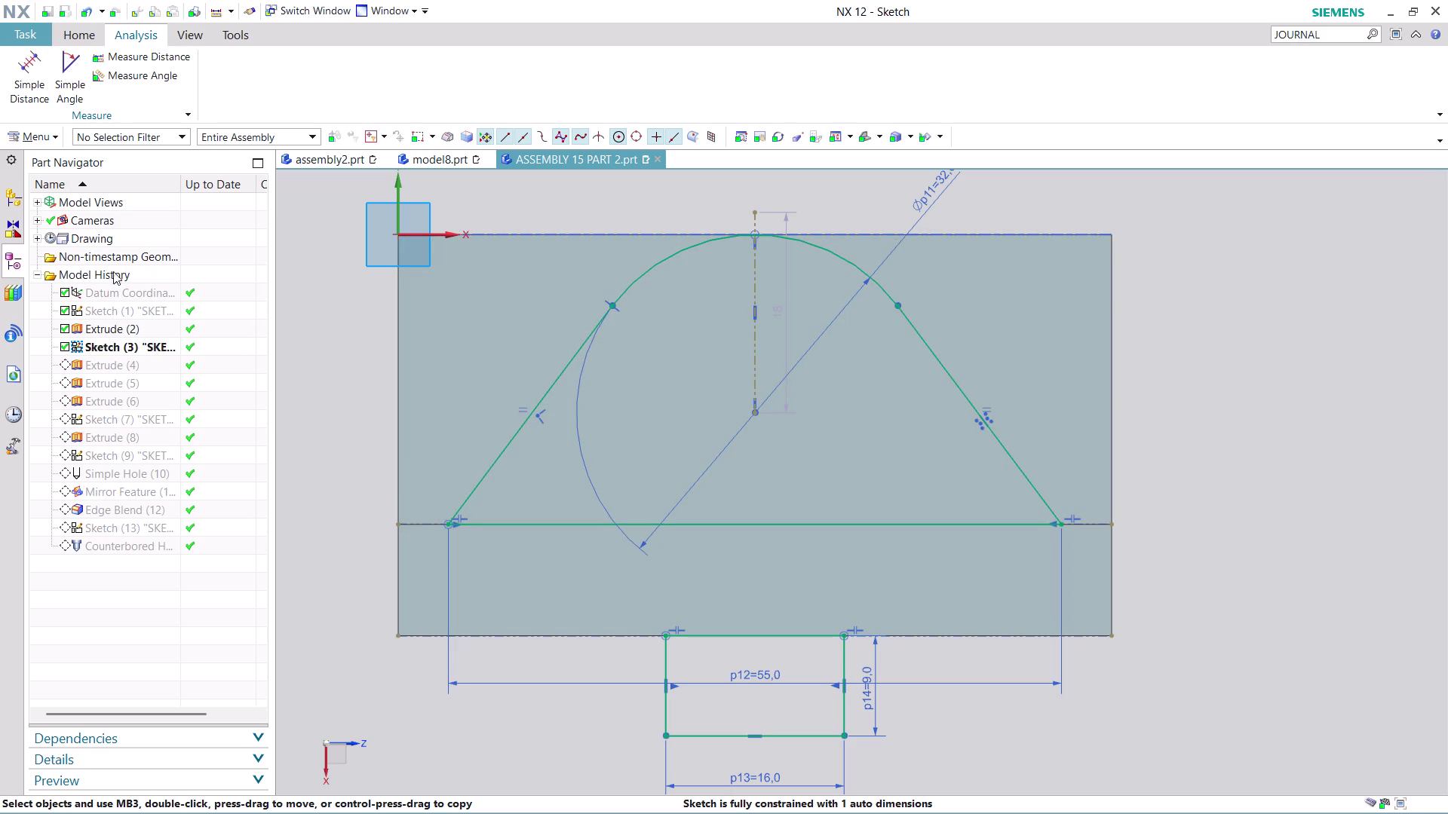
click(79, 38)
click(28, 101)
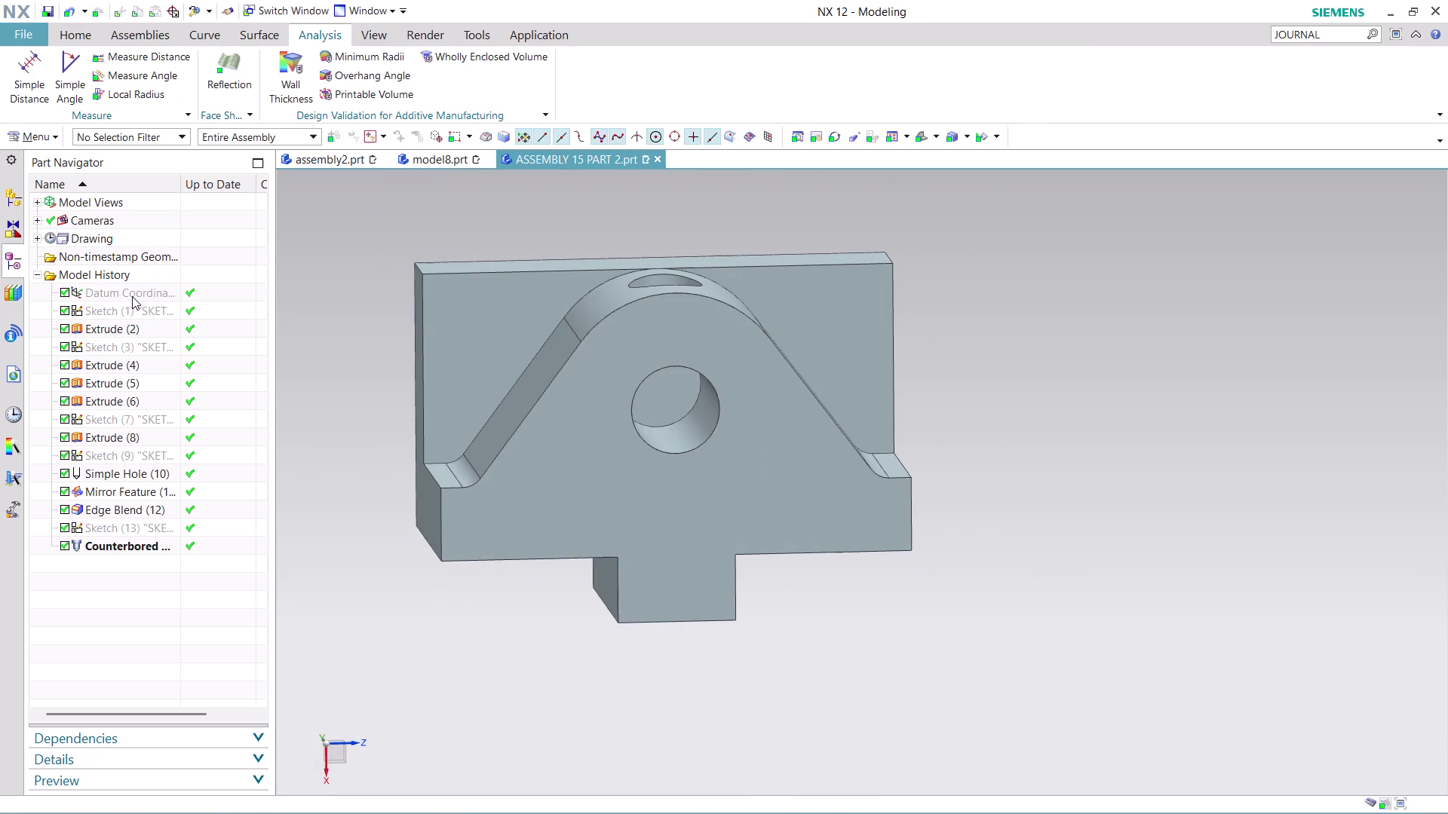
Open Sketch (1) from the Part Navigator for editing.
click(132, 296)
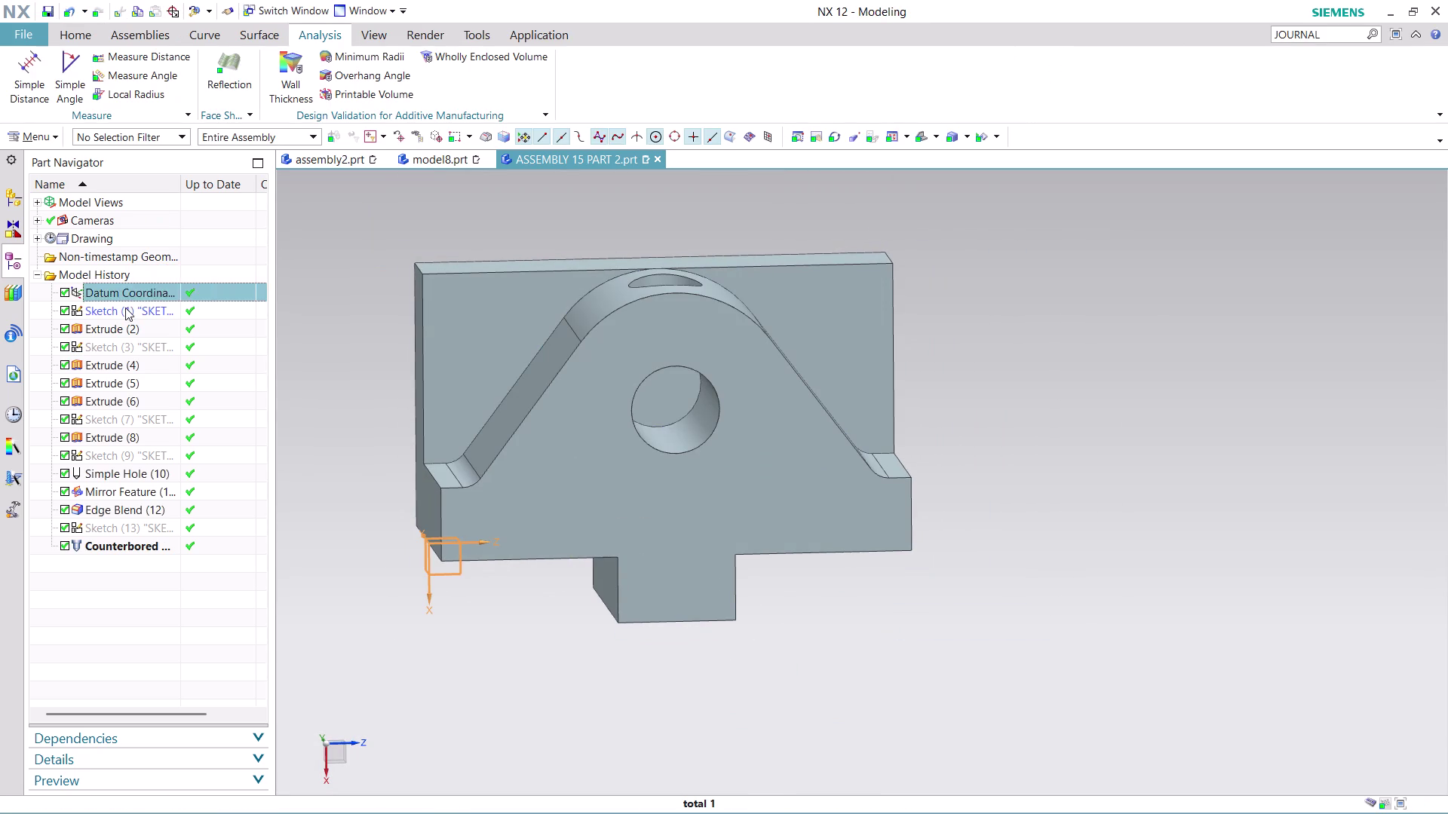
click(125, 309)
right_click(125, 309)
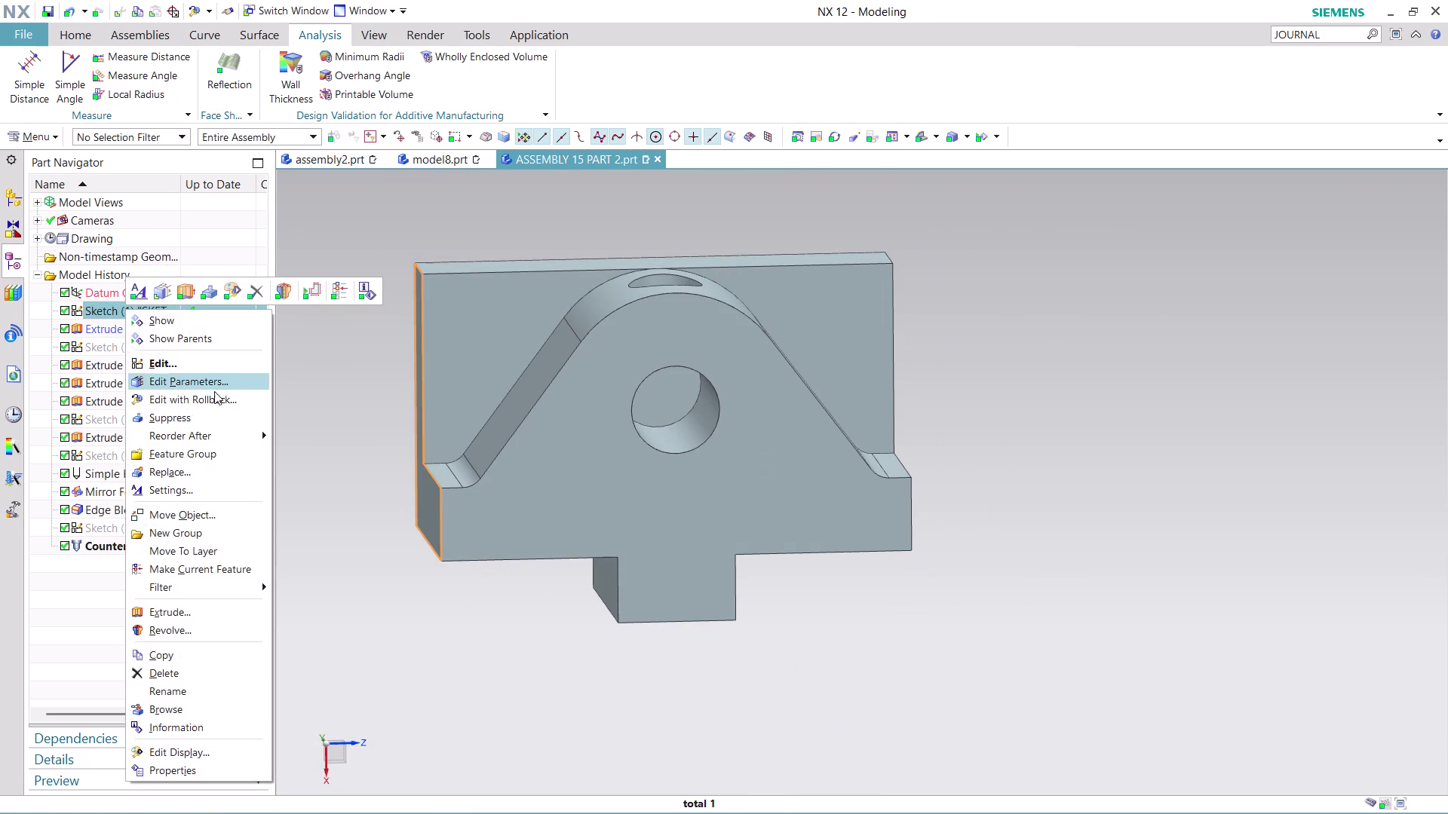
click(211, 394)
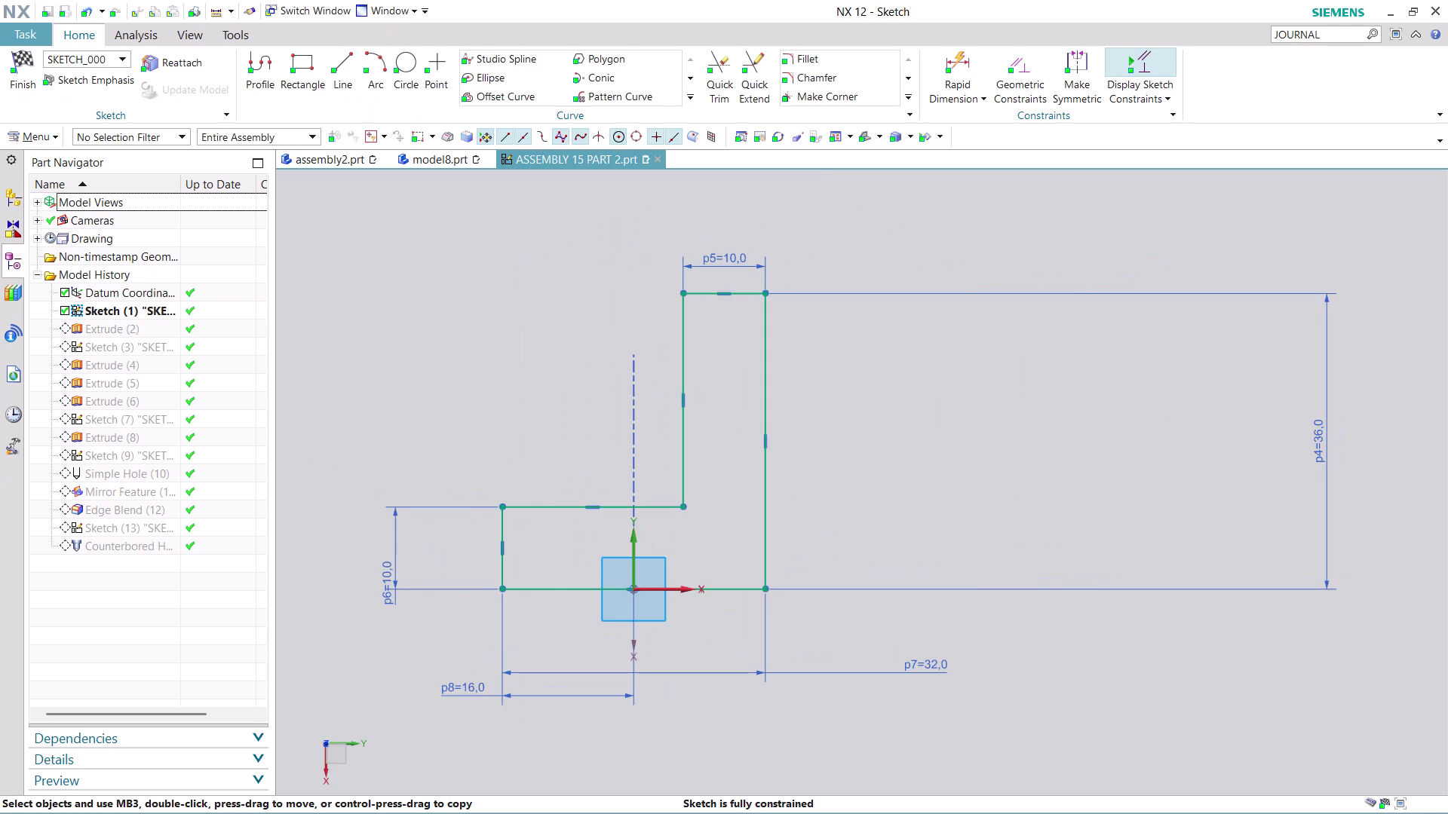
scroll(up, 3)
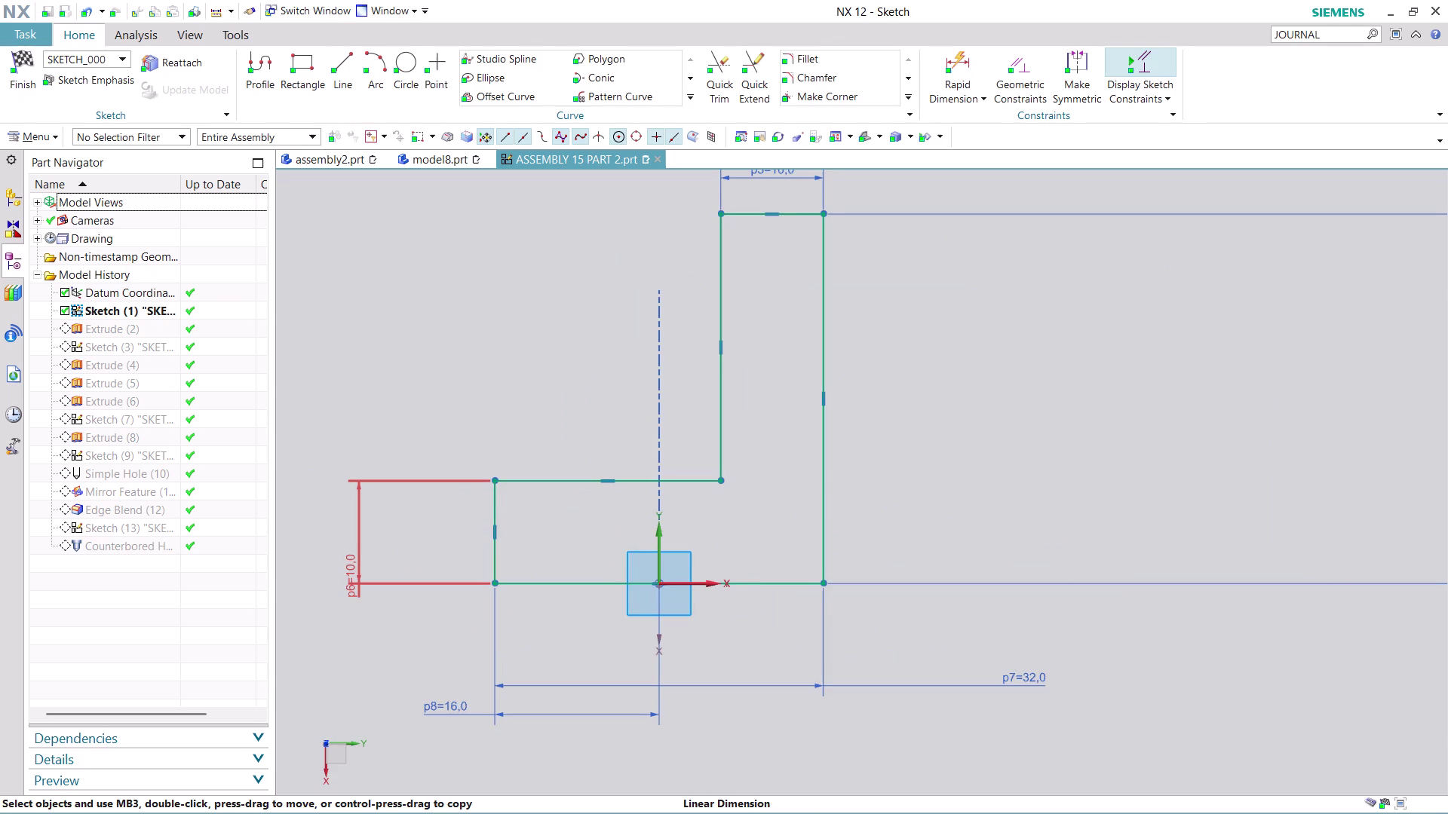
Change dimension p6 from 10 to 6 mm and finish the sketch.
double_click(357, 576)
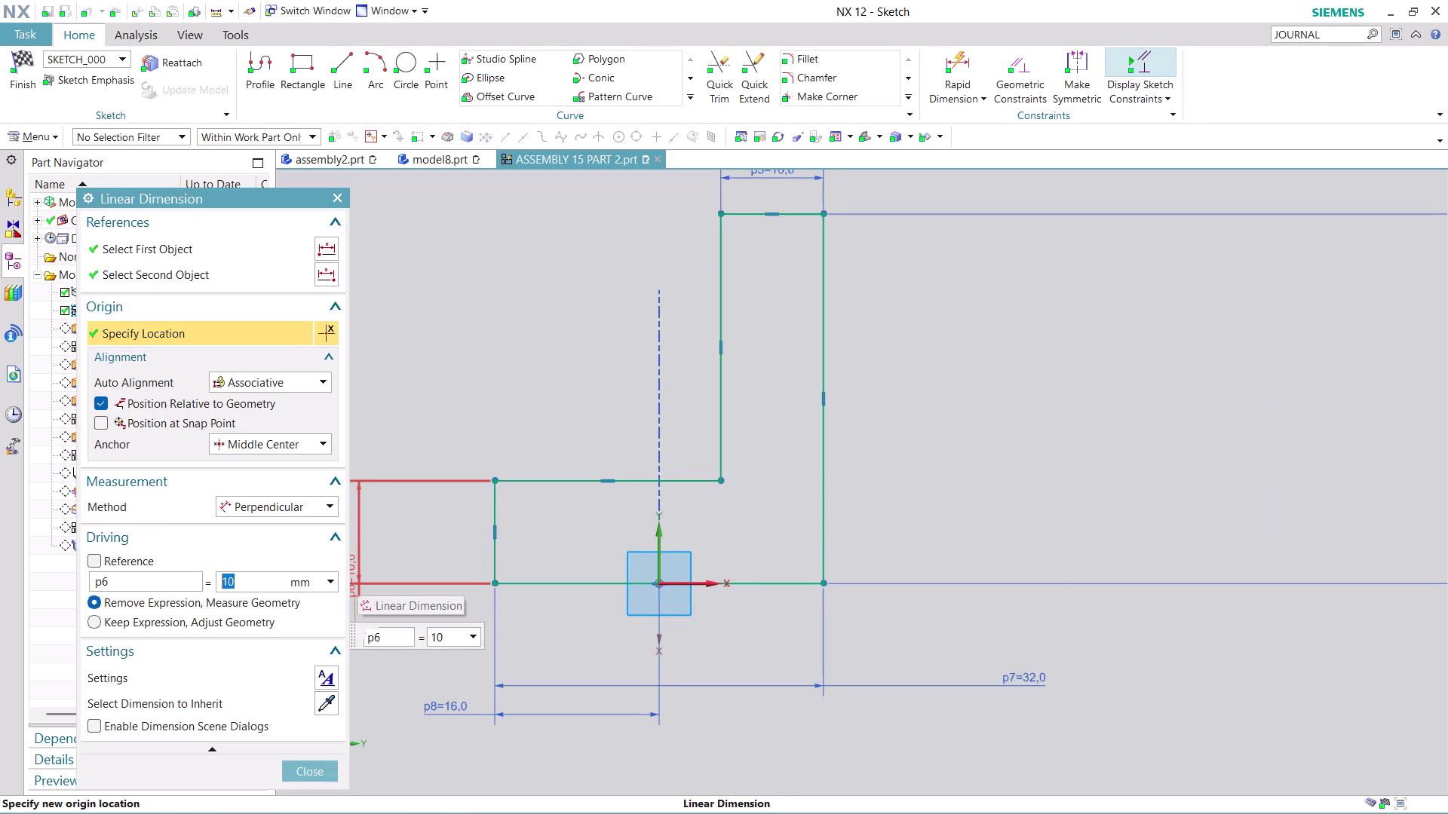
key(6)
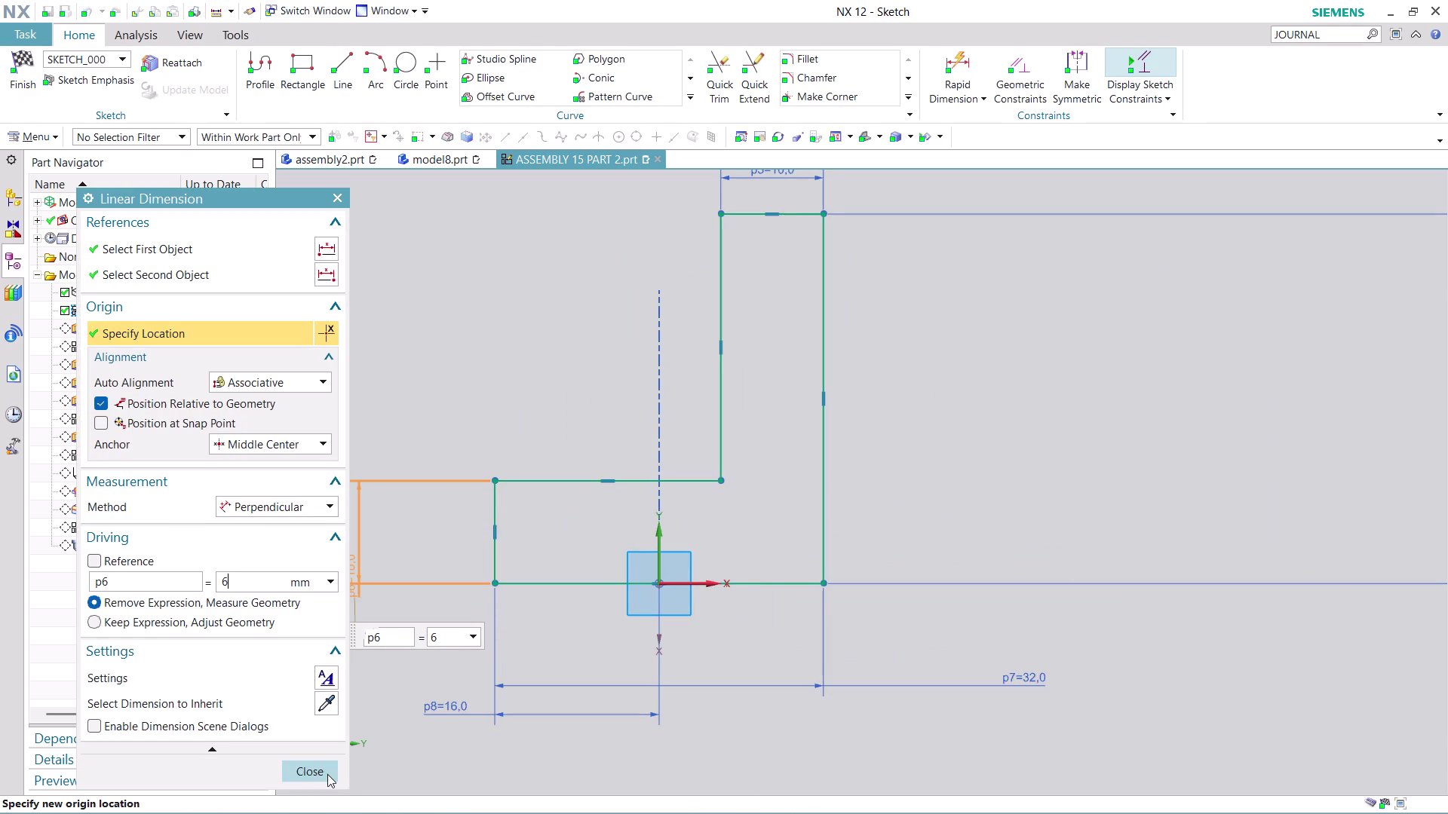
scroll(down, 3)
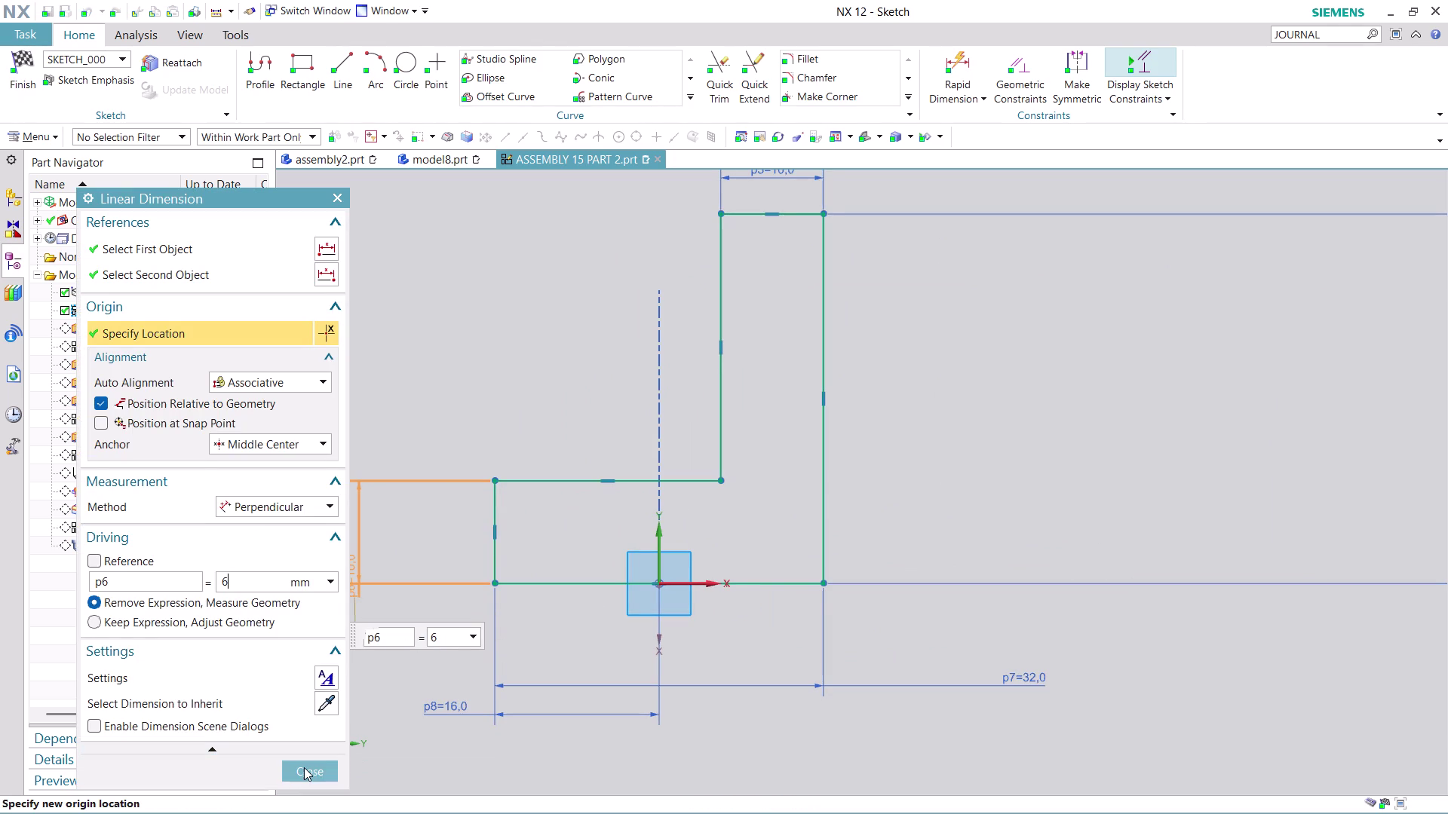
click(304, 767)
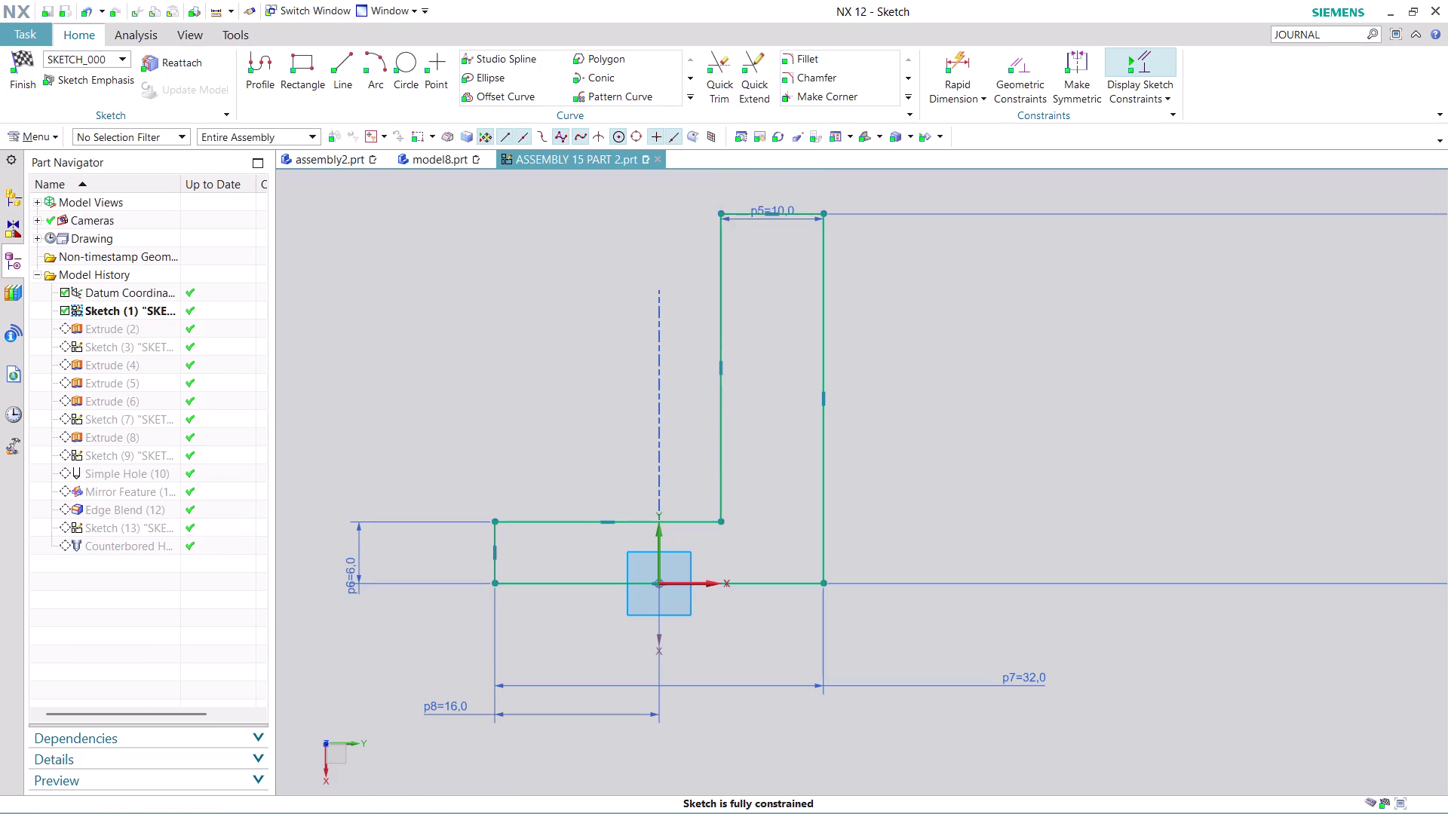
click(16, 72)
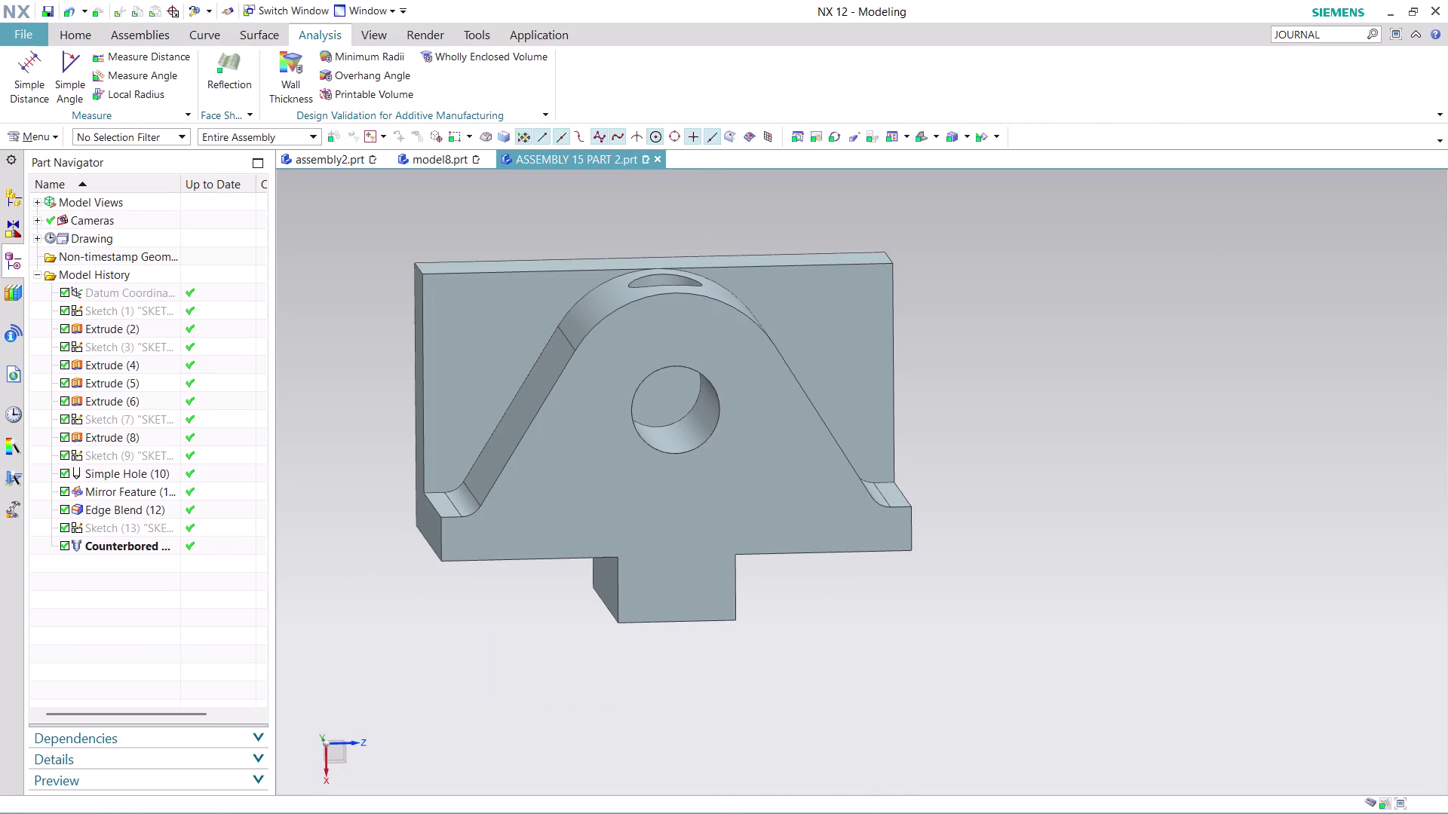
Switch to assembly2.prt and orbit to view the part's end.
scroll(down, 3)
scroll(up, 3)
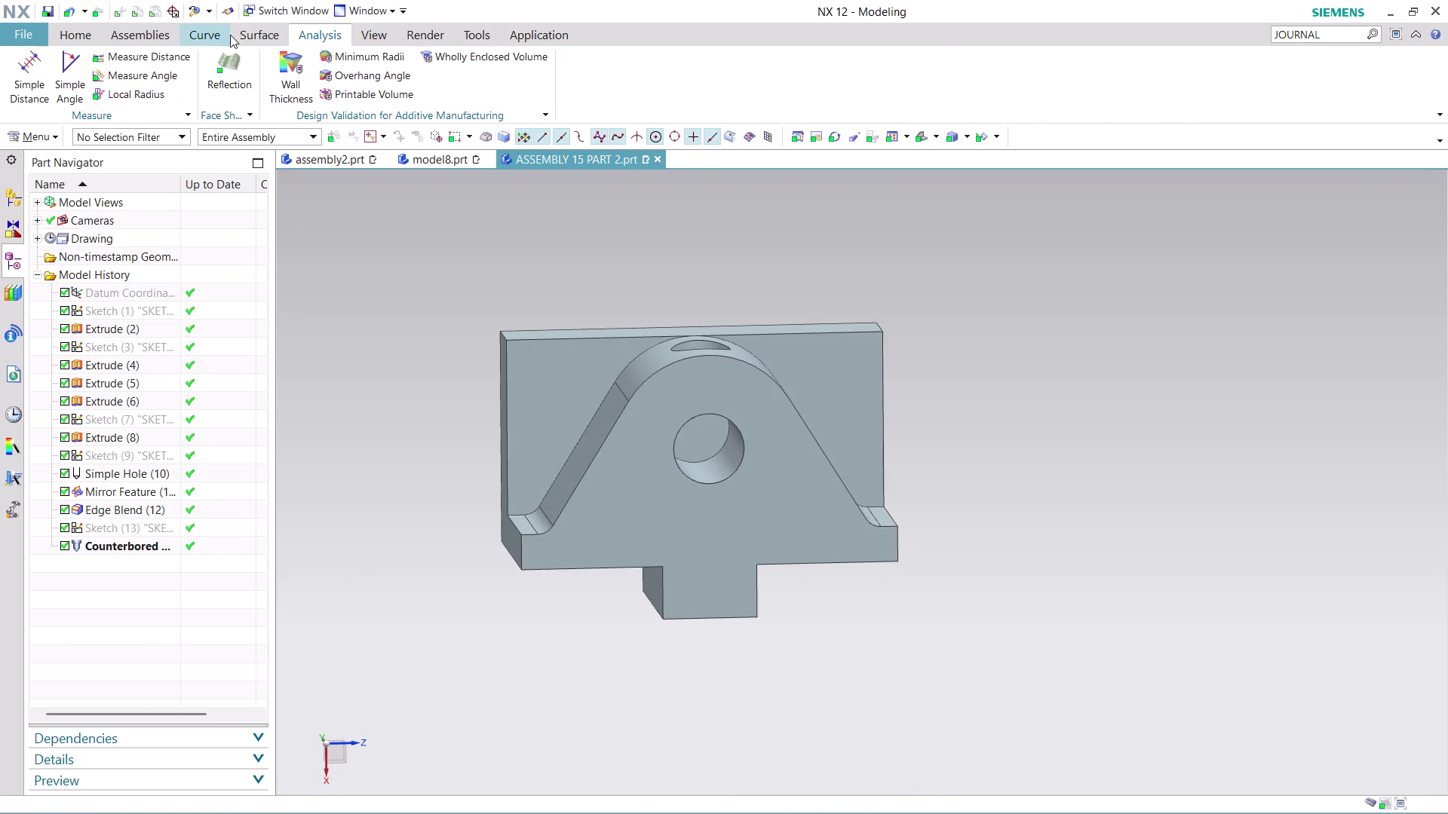
click(339, 160)
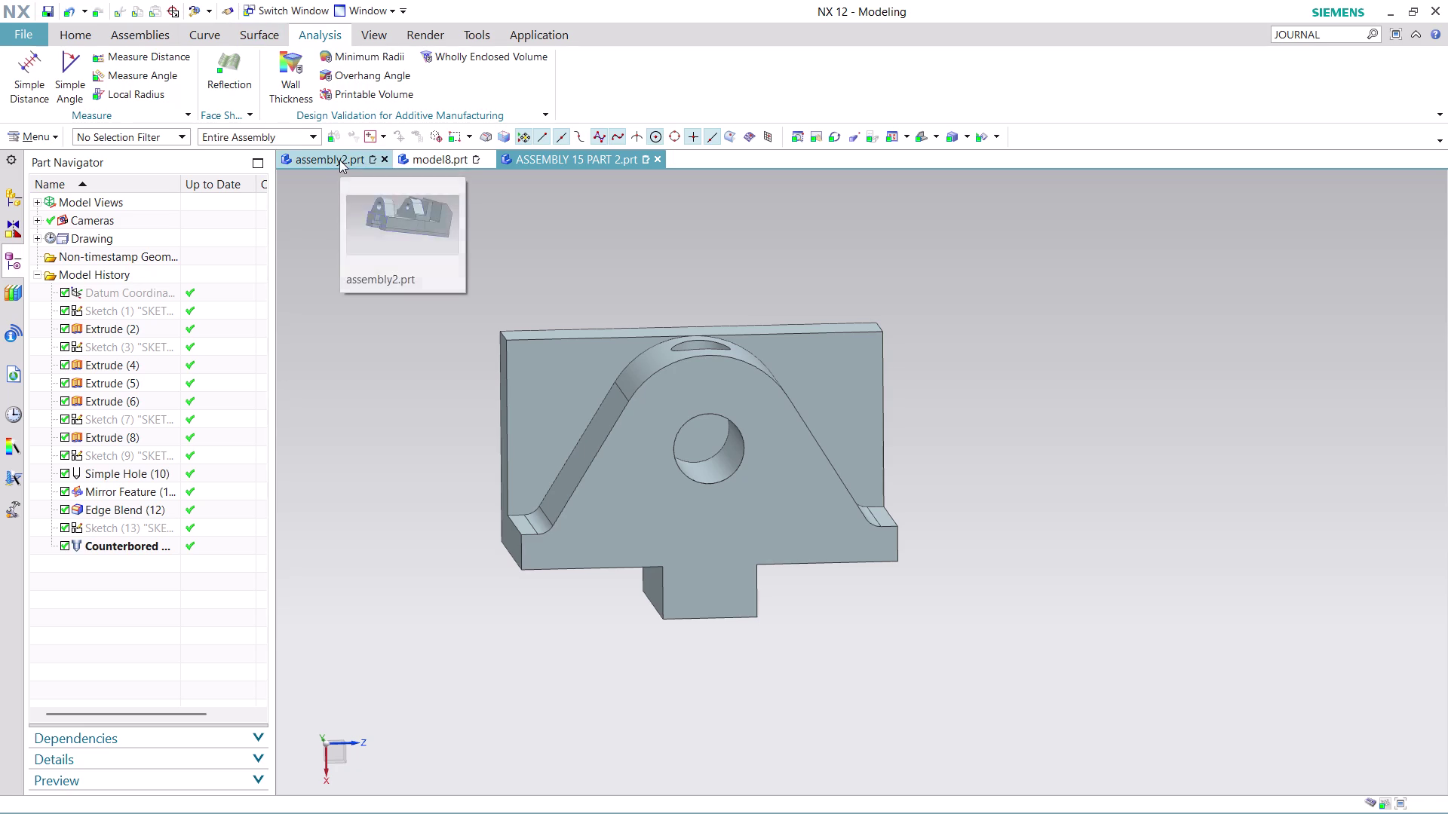
scroll(down, 3)
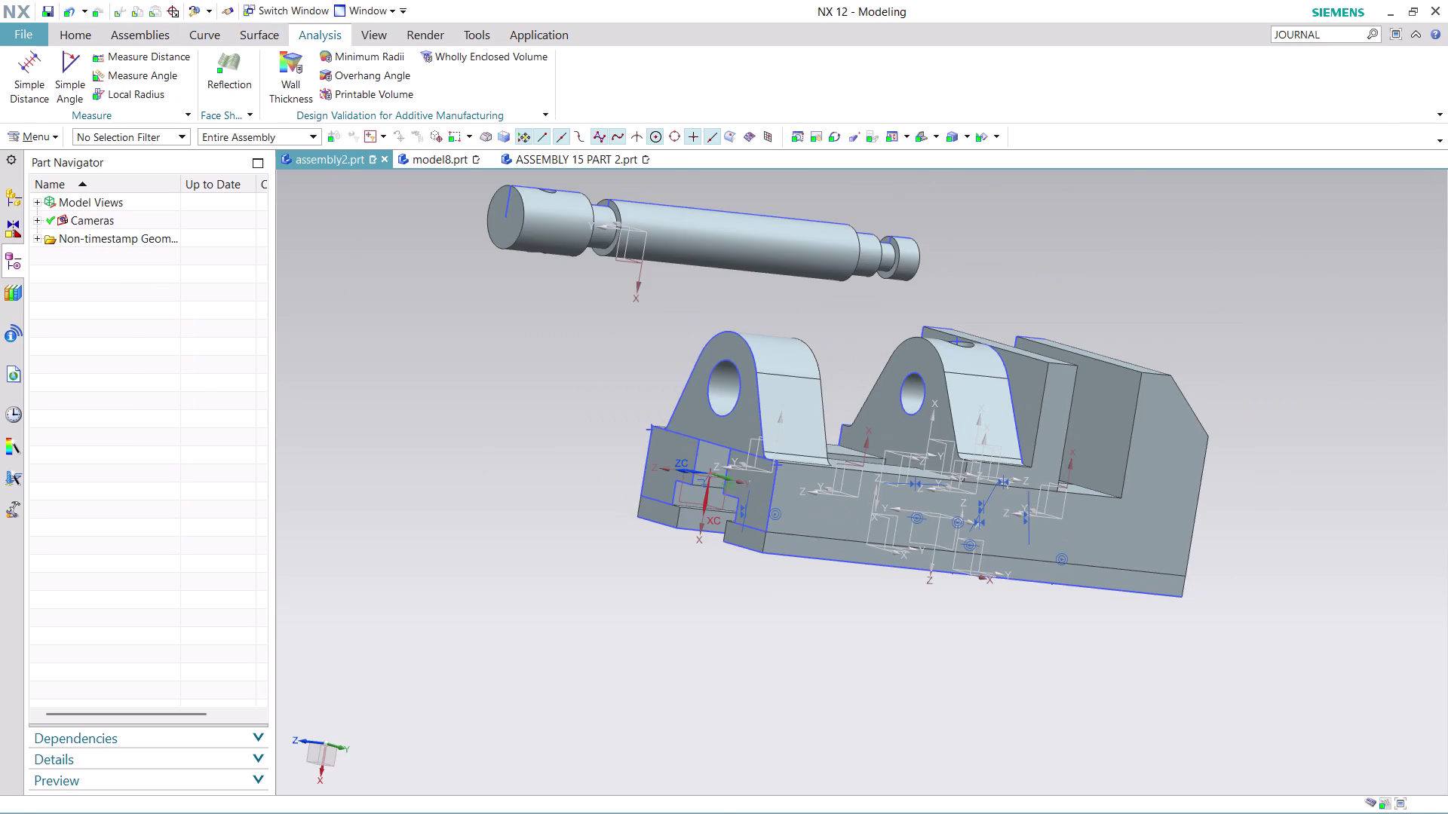
middle_drag(959, 607, 1032, 622)
middle_click(1036, 623)
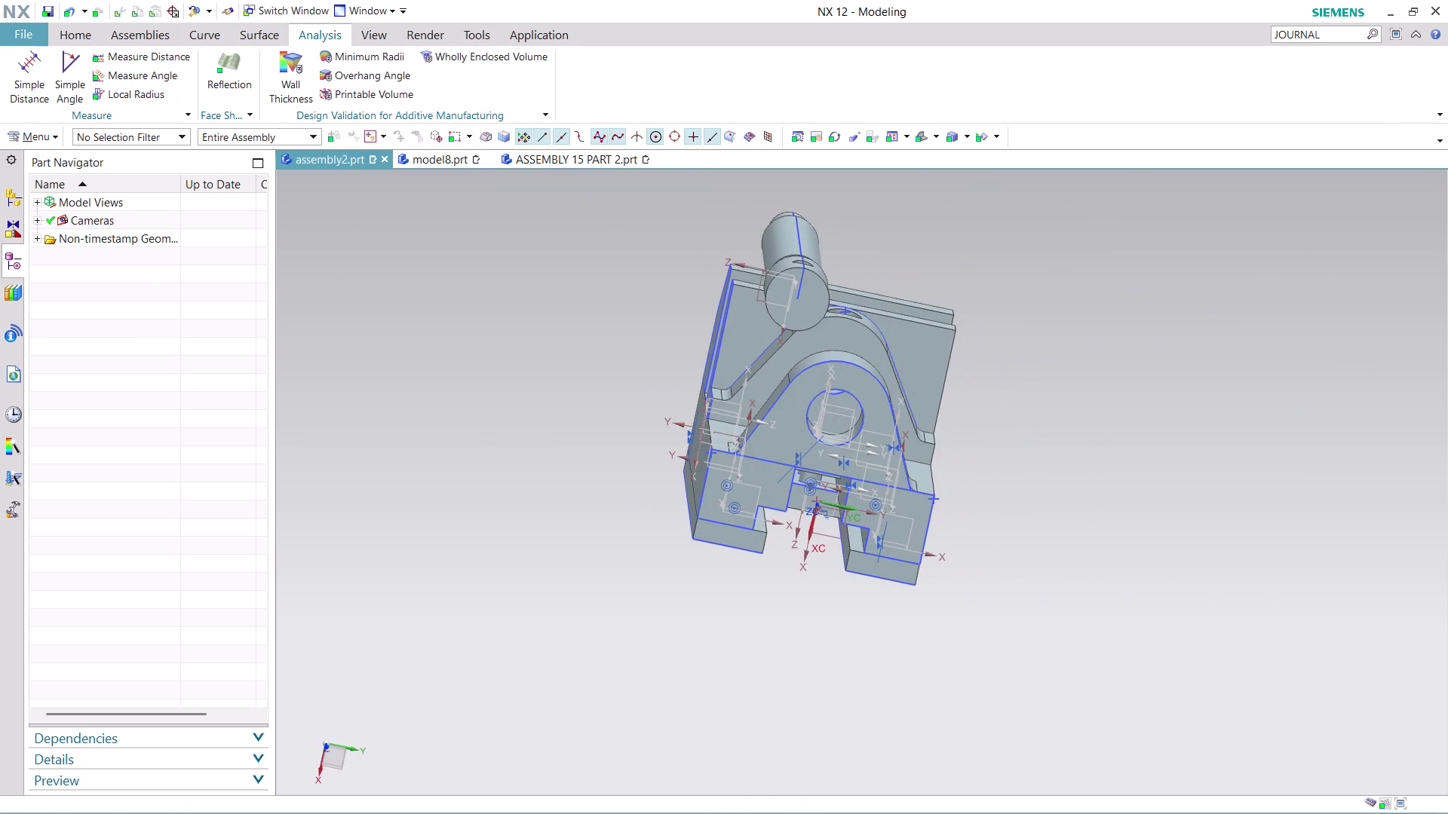
middle_click(1037, 619)
Orbit the vise back to an upright isometric view and bring up the Home tab.
scroll(up, 3)
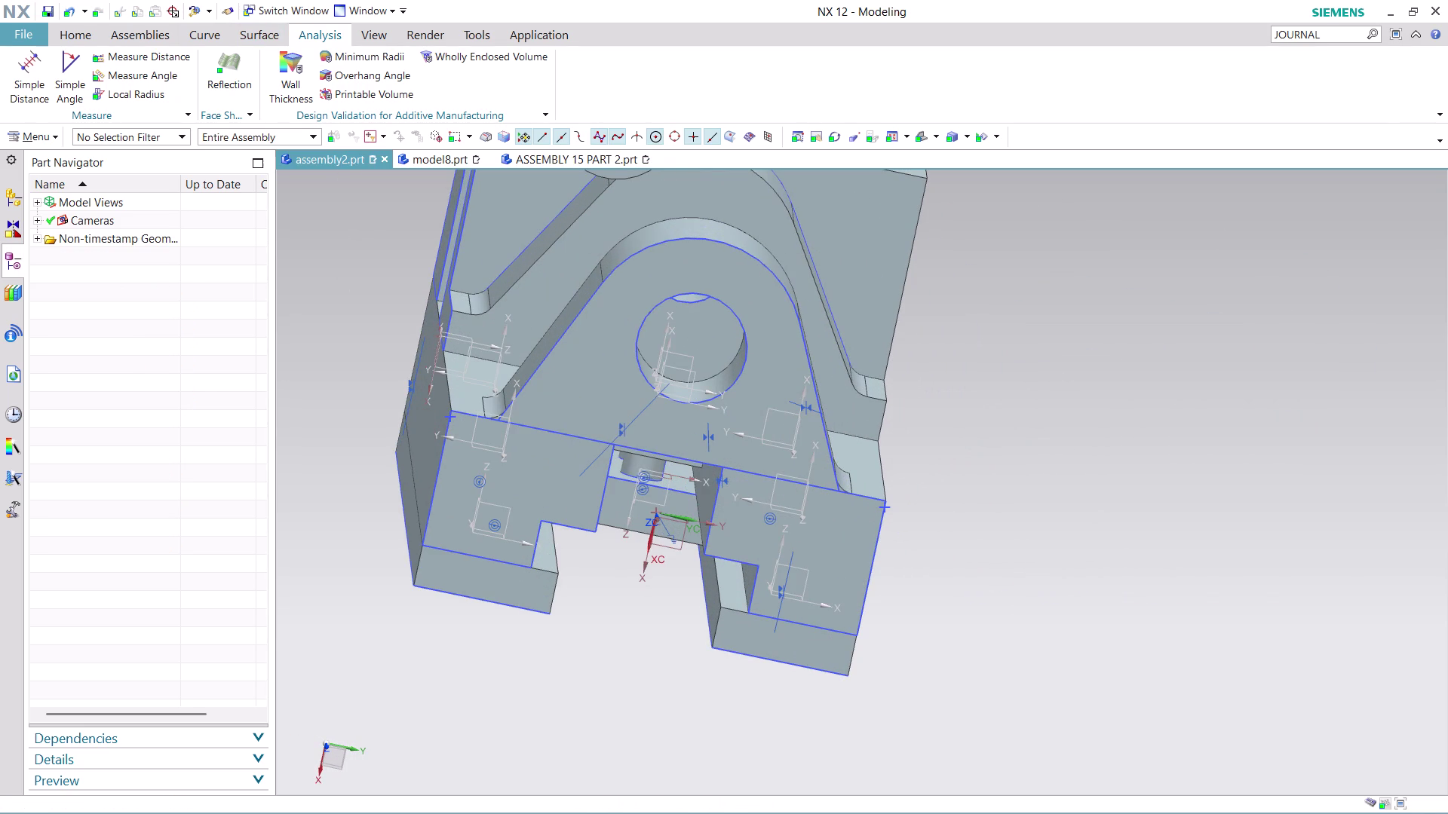
scroll(up, 3)
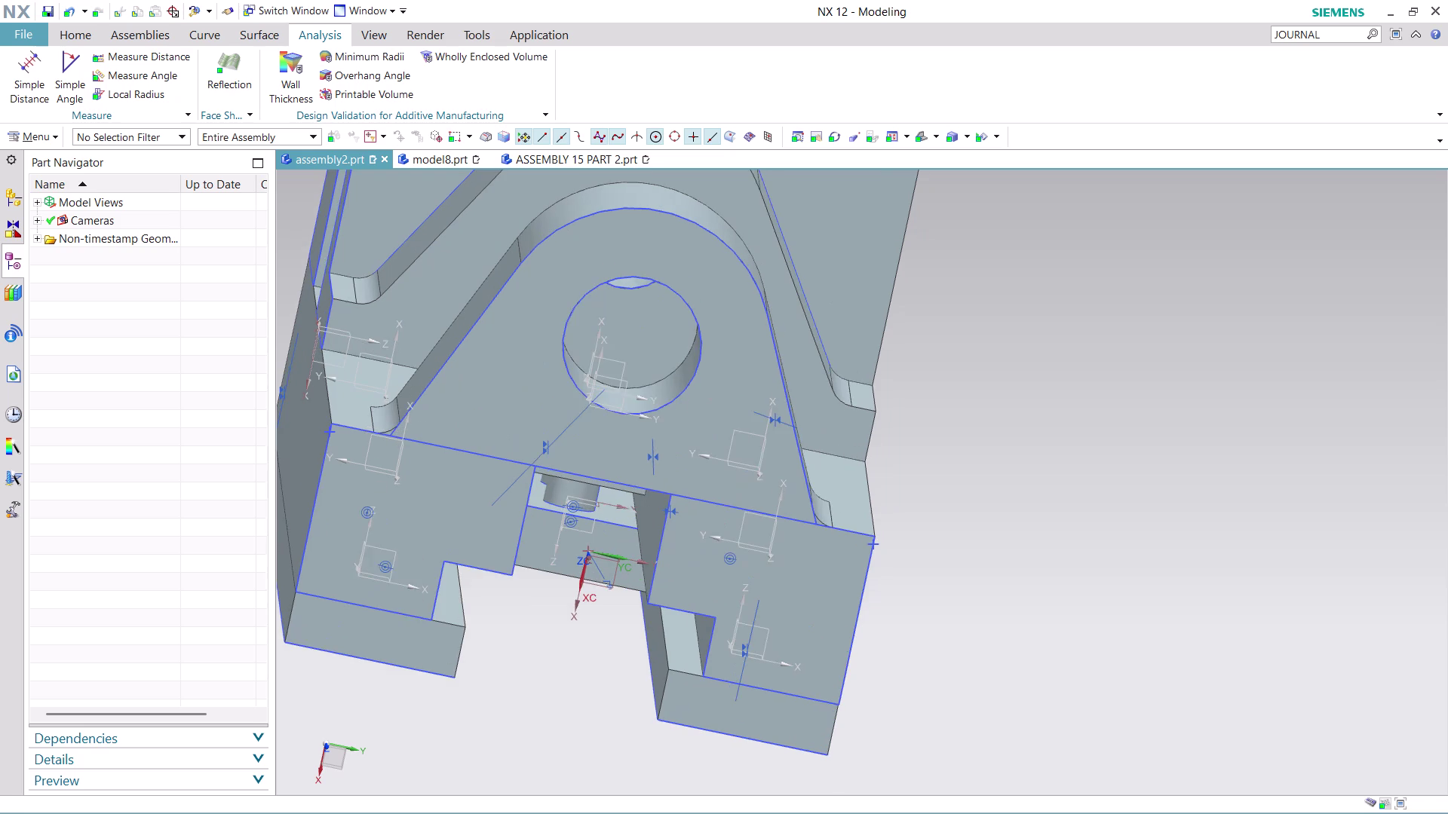
scroll(down, 3)
middle_drag(943, 341, 895, 334)
middle_drag(1034, 503, 923, 488)
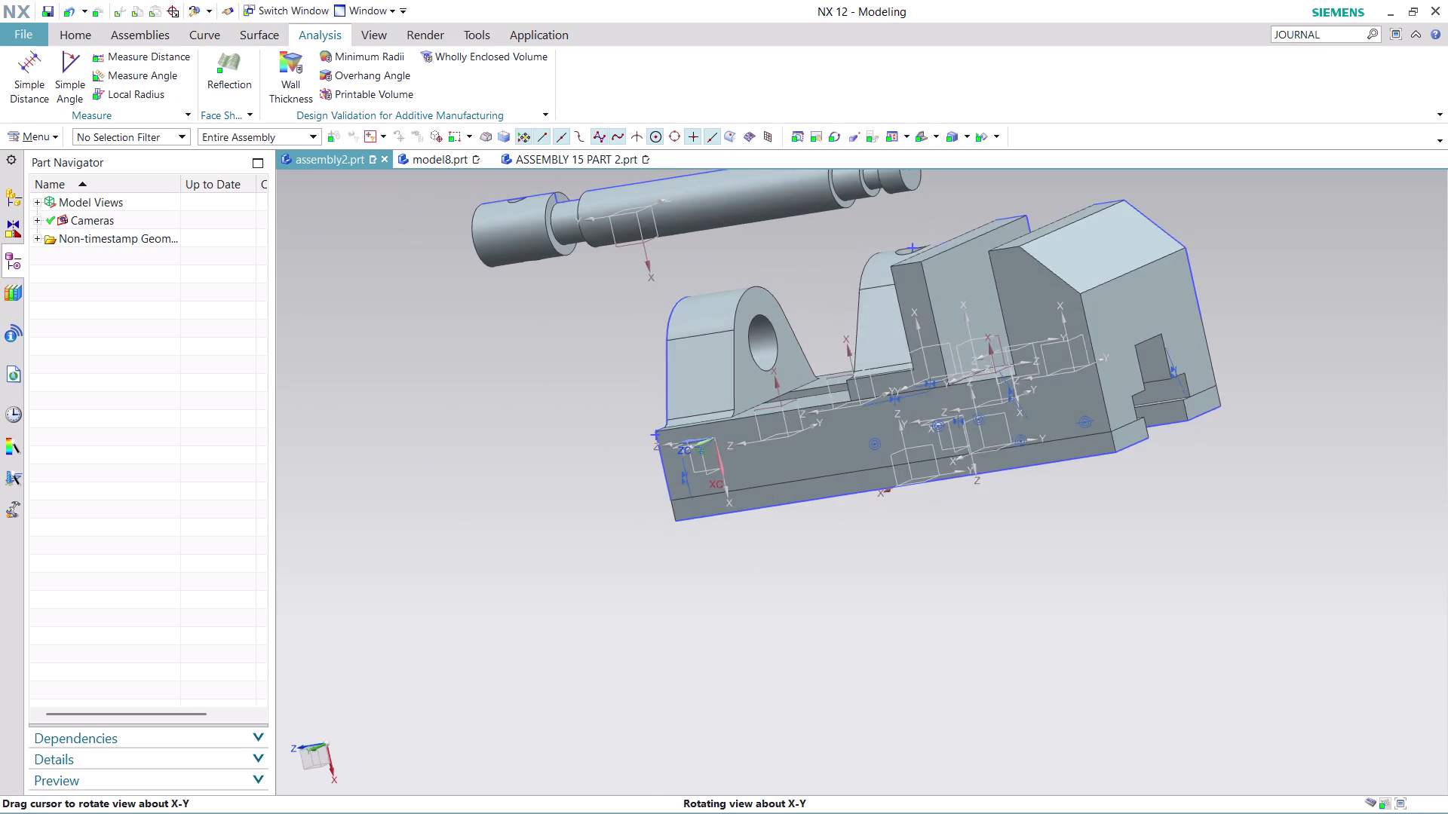
middle_drag(923, 488, 988, 473)
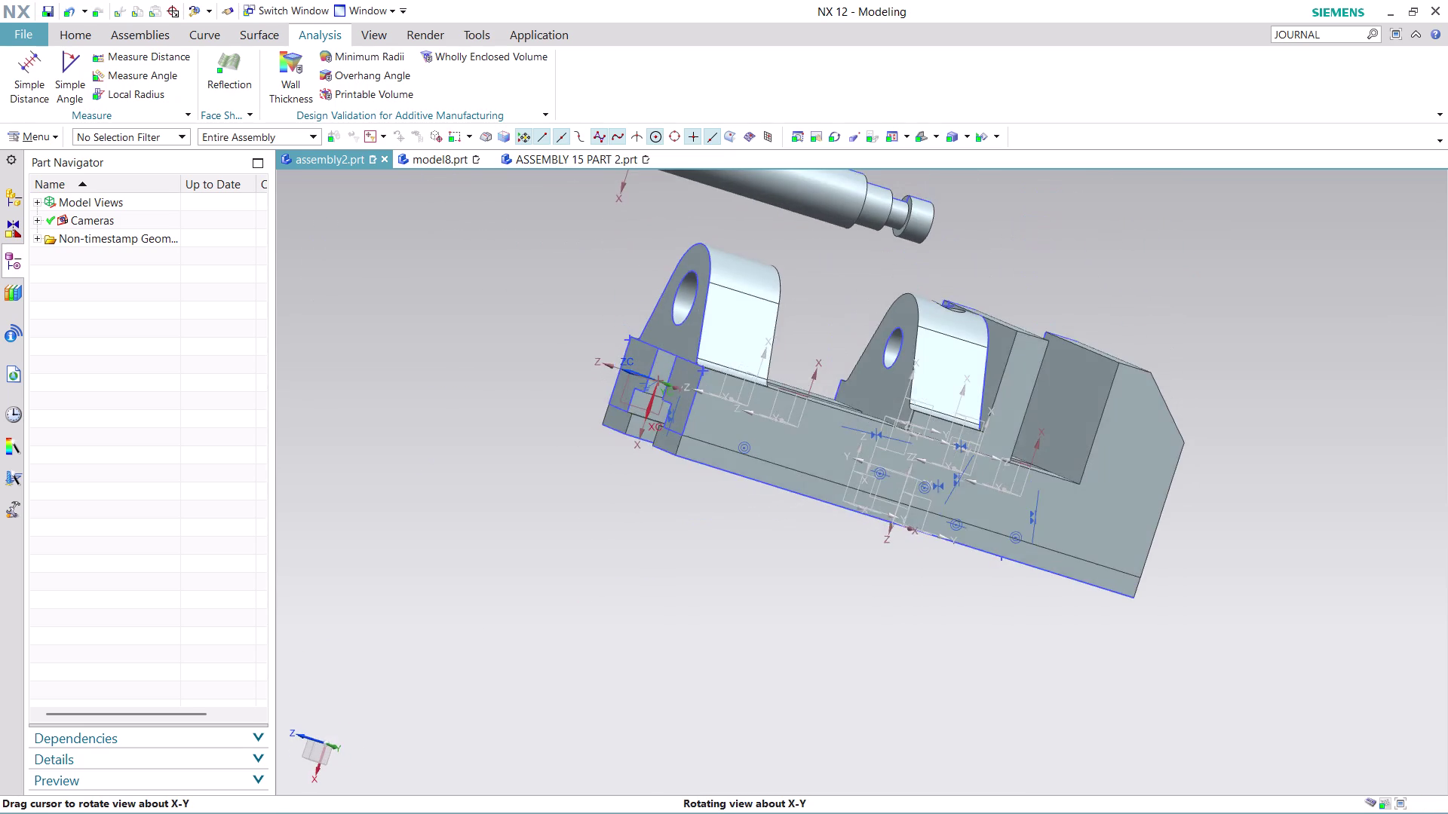
middle_drag(989, 473, 945, 487)
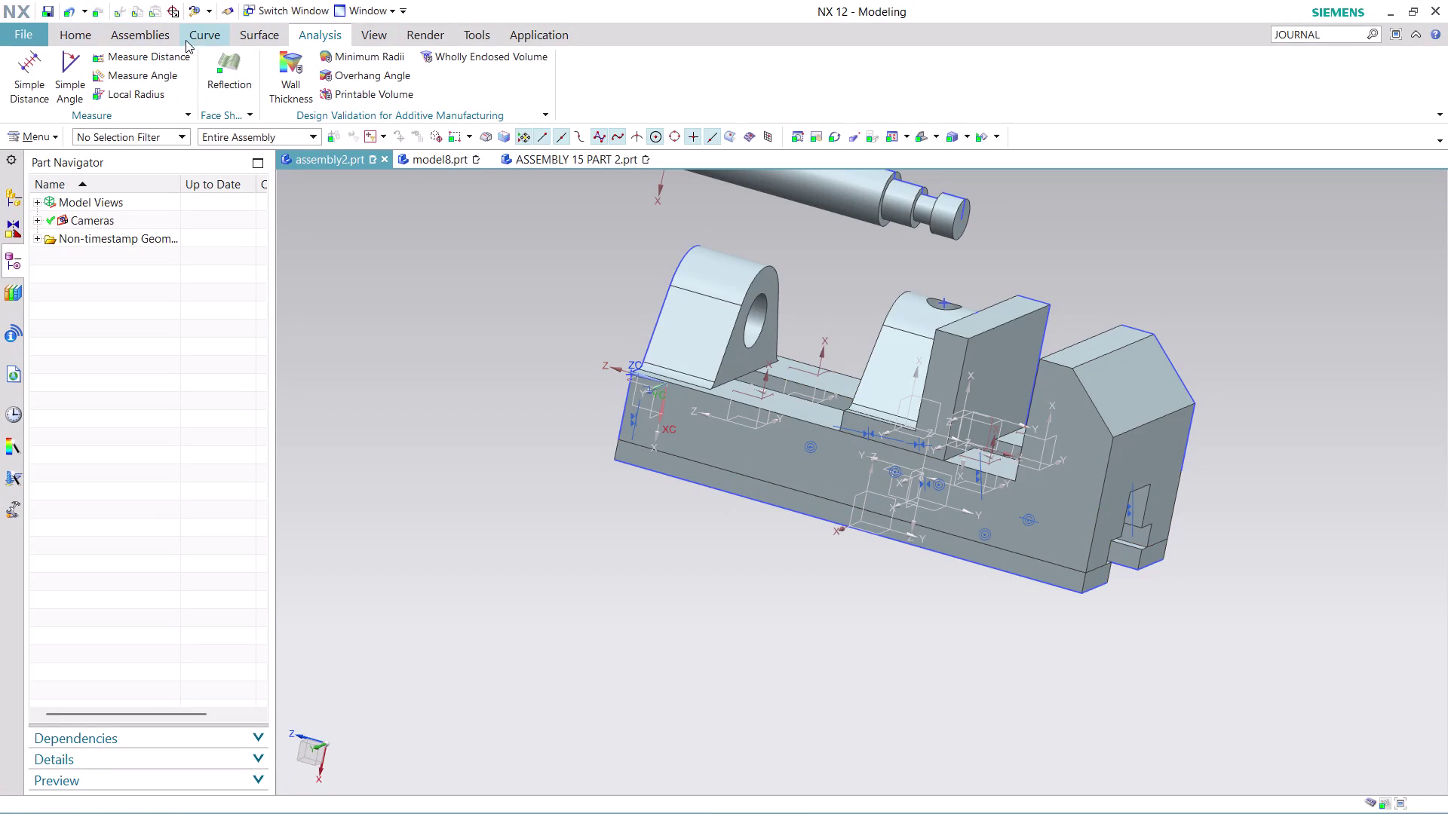
click(70, 30)
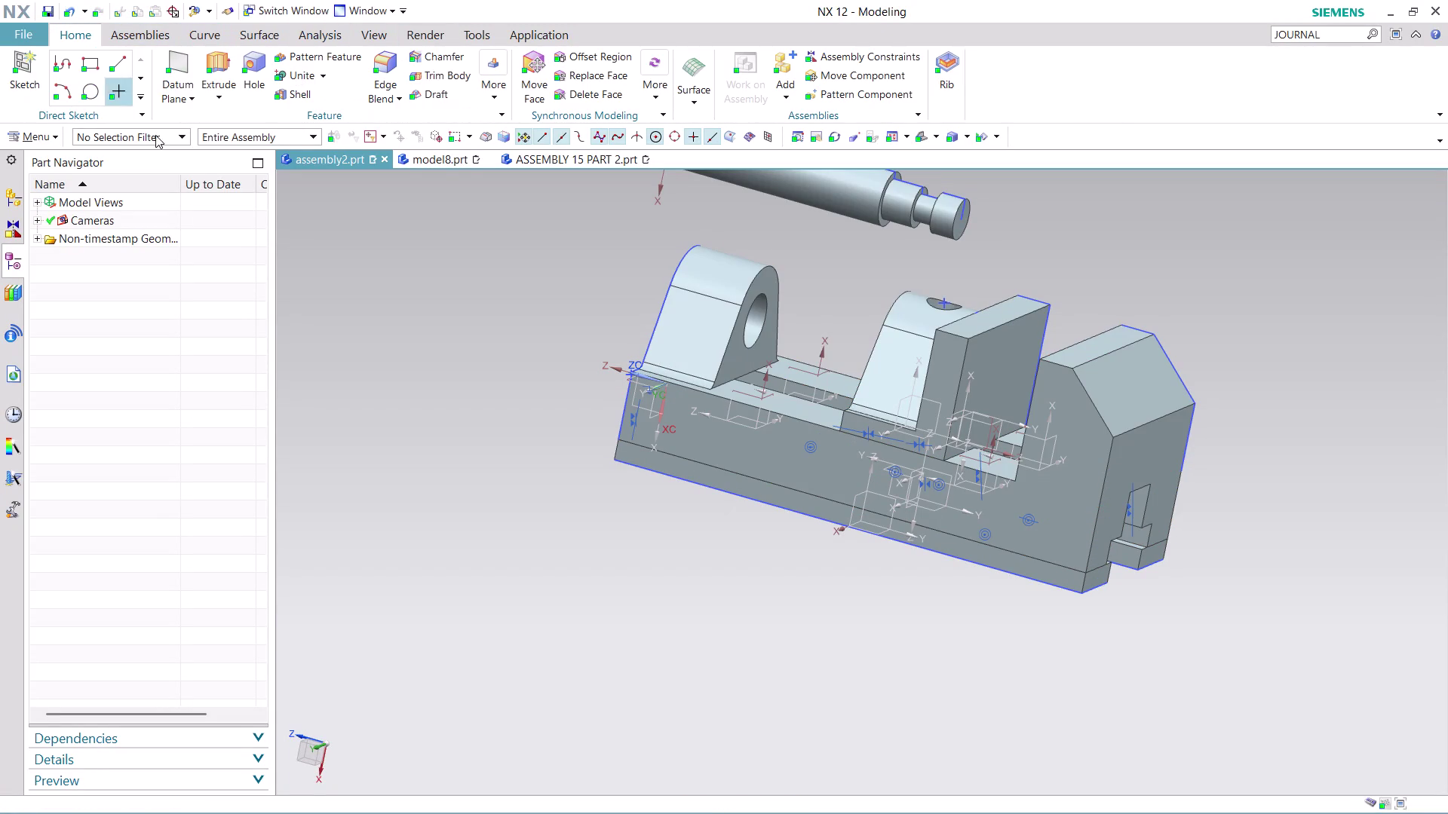
scroll(up, 3)
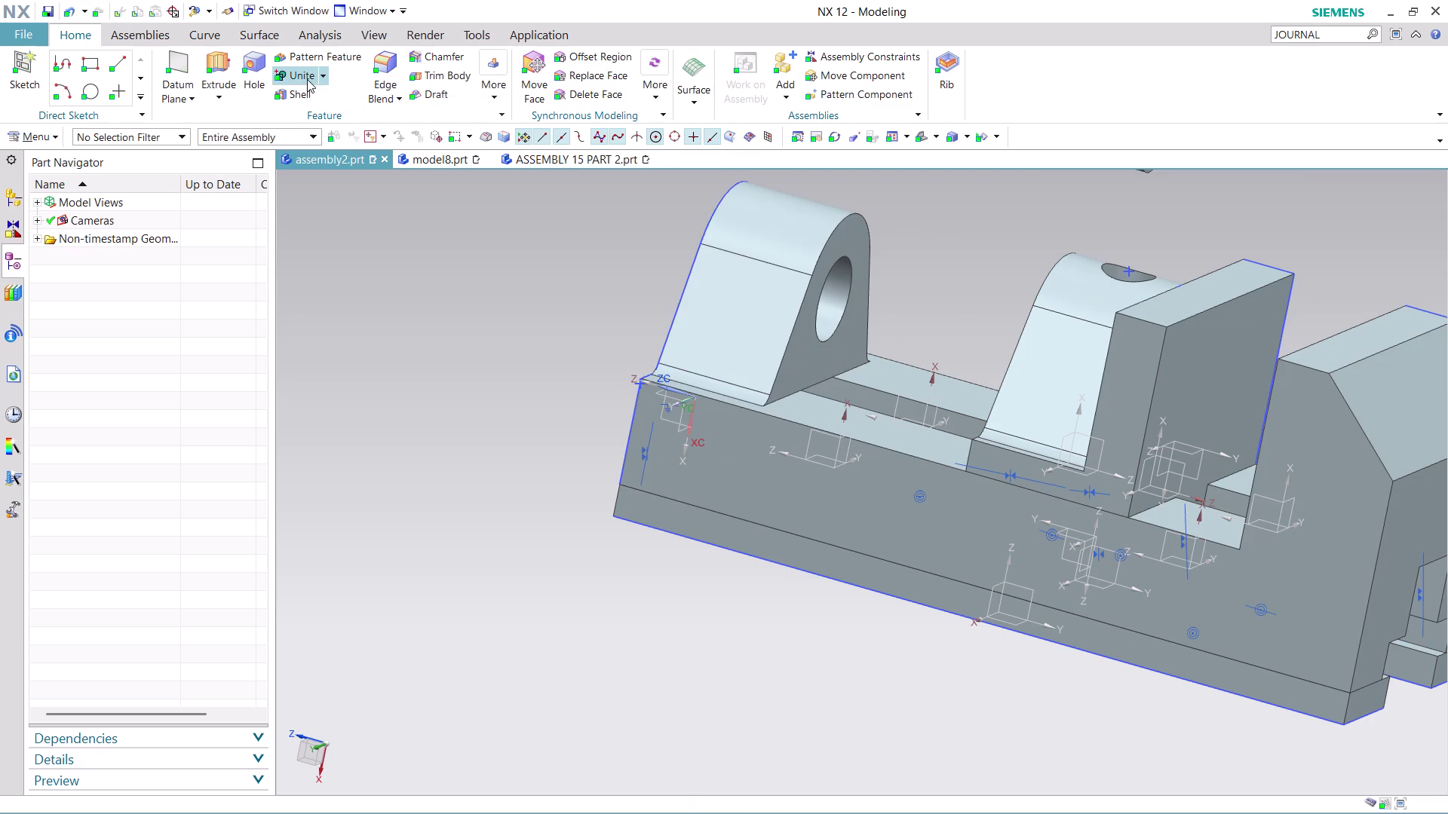
Use Move Component on the jaw part and drag it along the base.
click(147, 30)
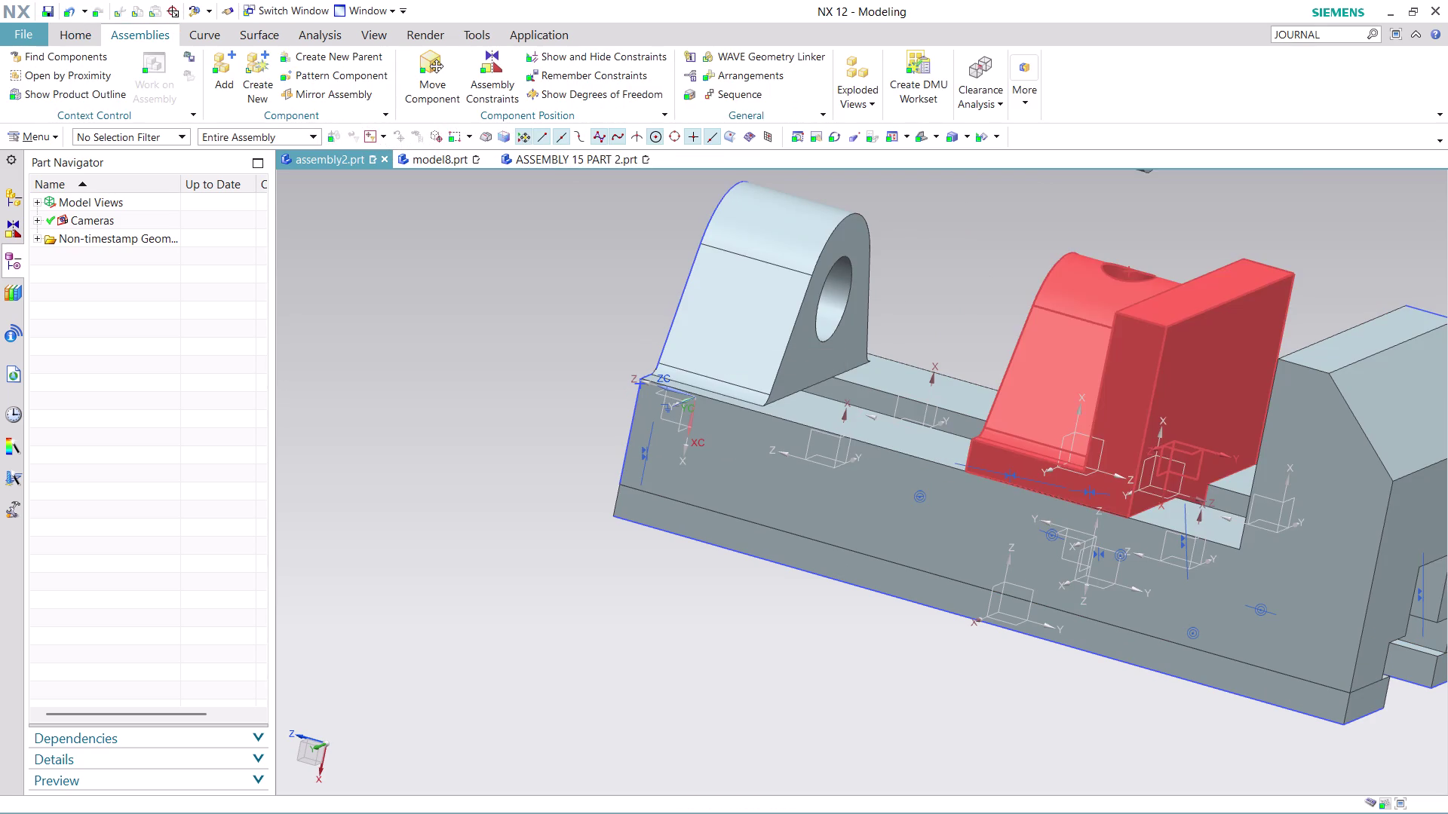
click(446, 82)
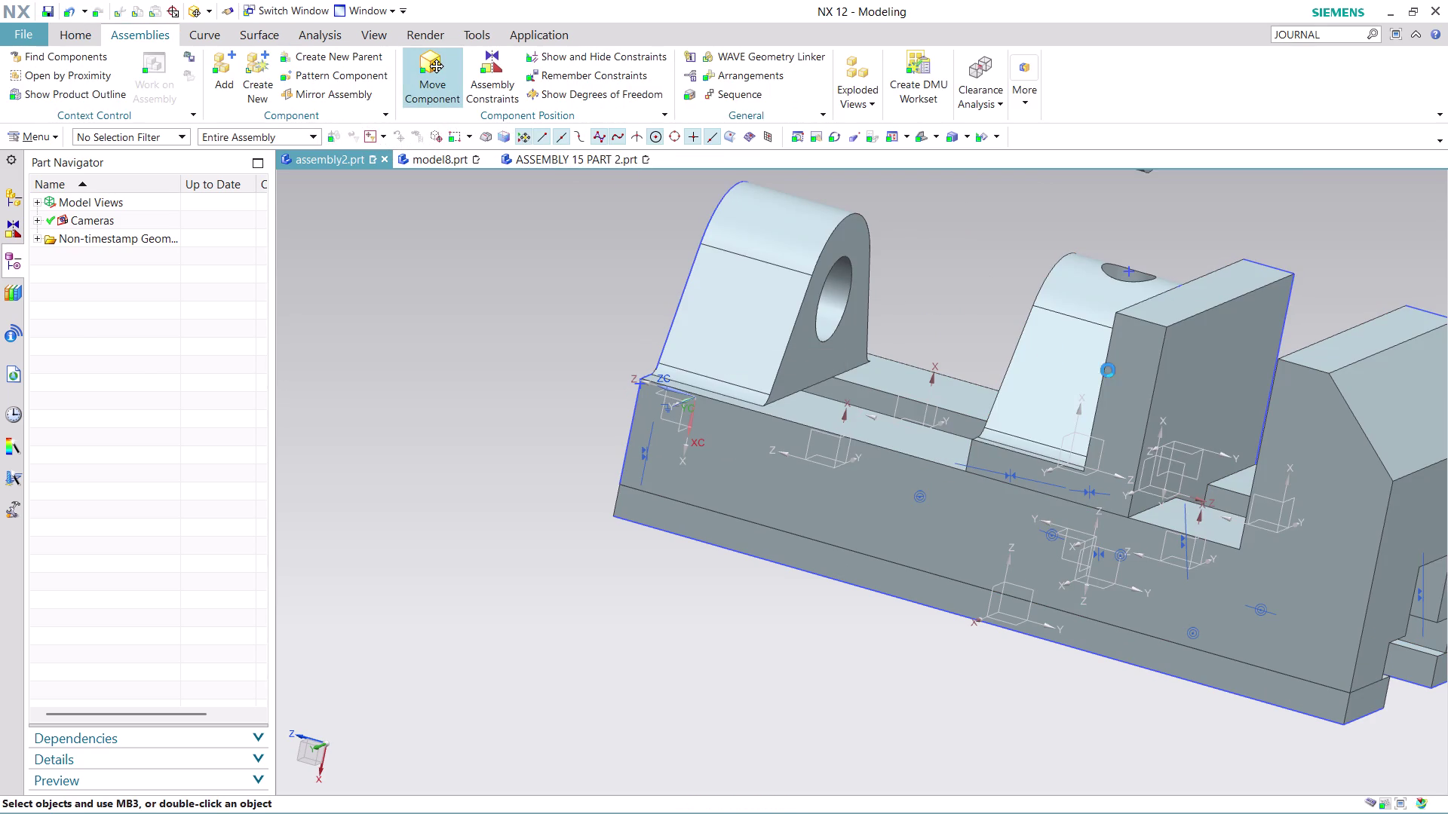
click(1108, 371)
click(335, 334)
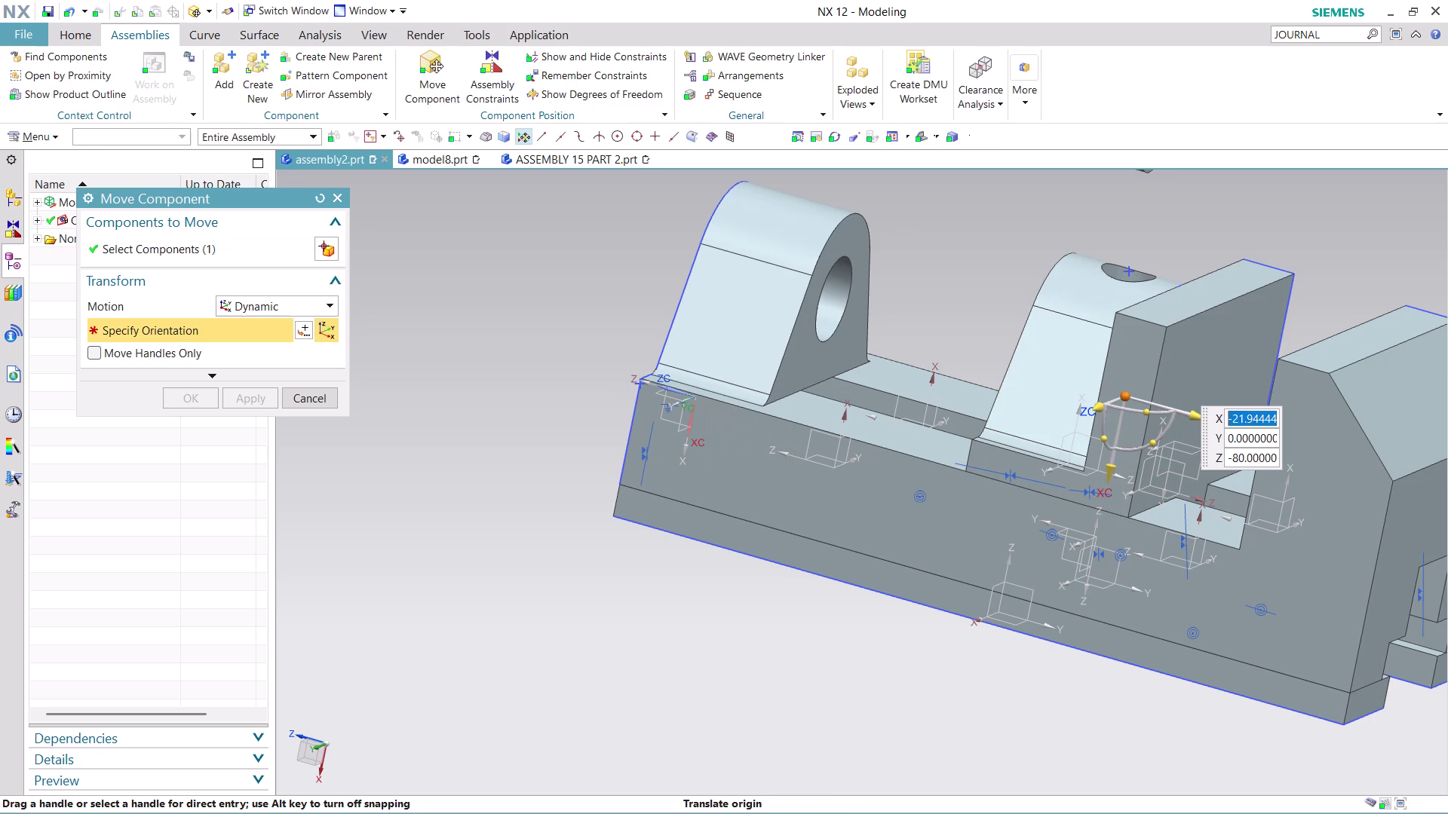
drag(1199, 413, 1136, 396)
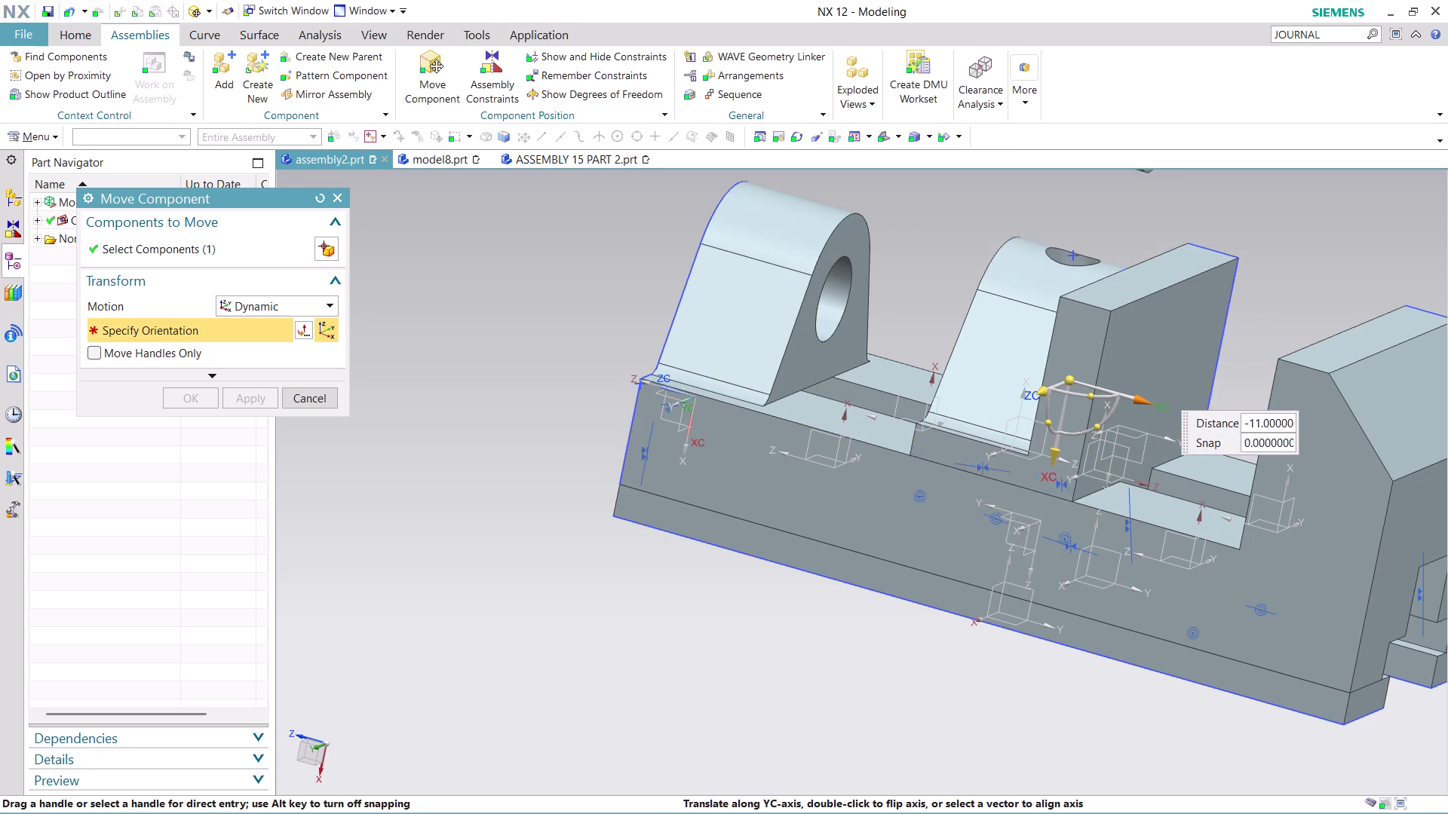
drag(1136, 396, 994, 394)
Orbit around the bracket hole to check the jaw position, then accept the move.
middle_drag(790, 715, 861, 734)
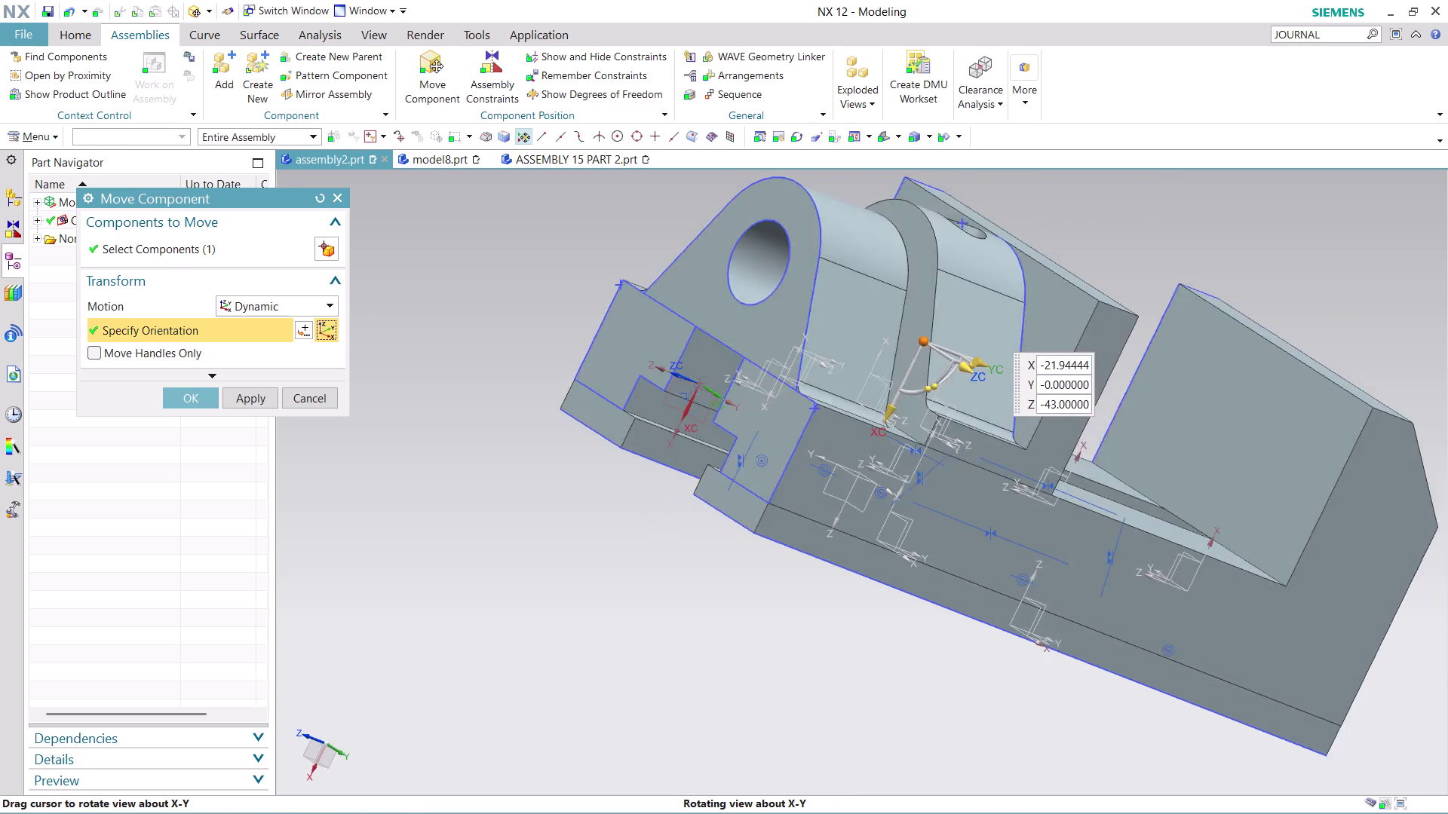
middle_drag(862, 735, 903, 768)
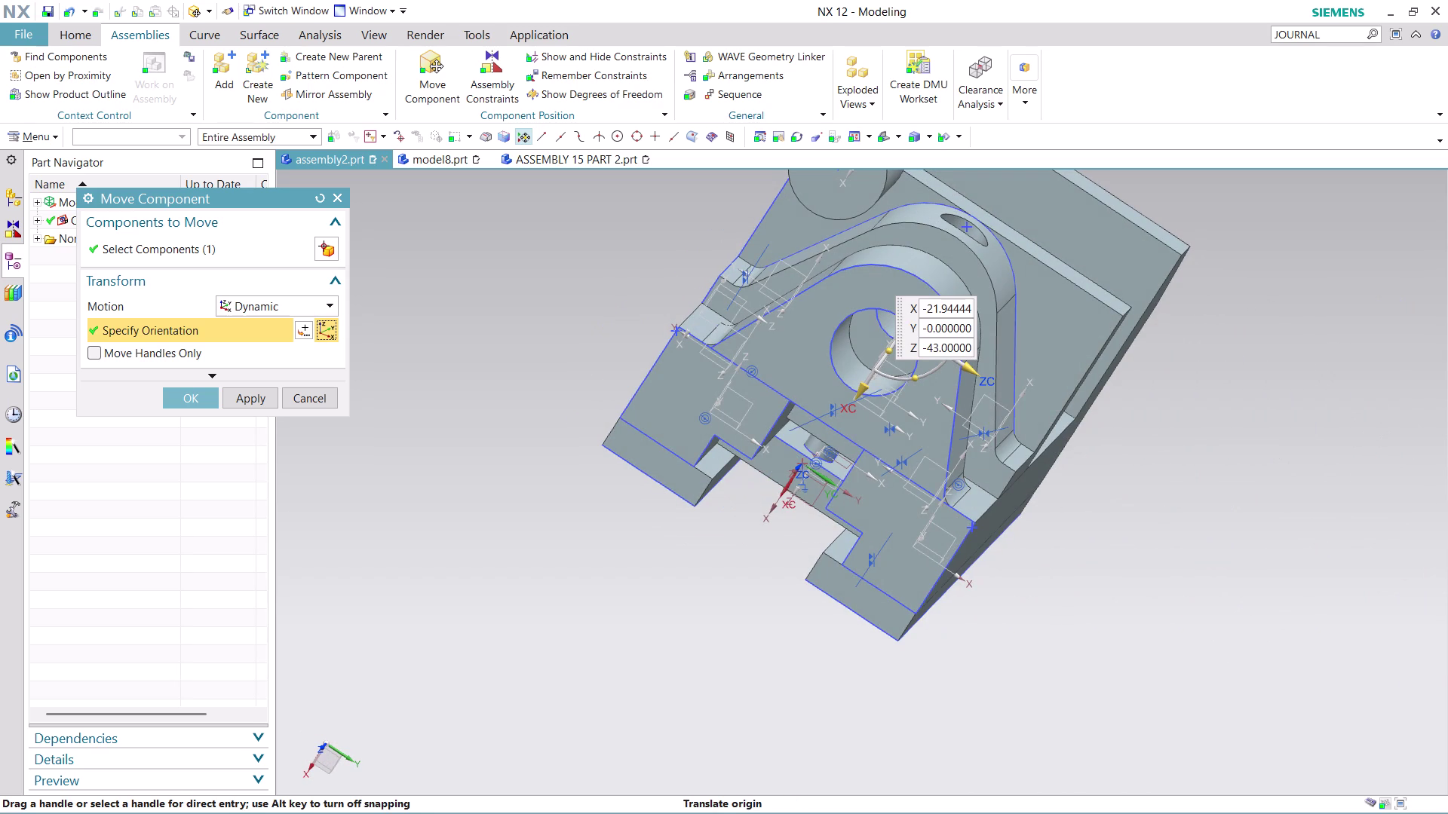
scroll(up, 3)
scroll(down, 3)
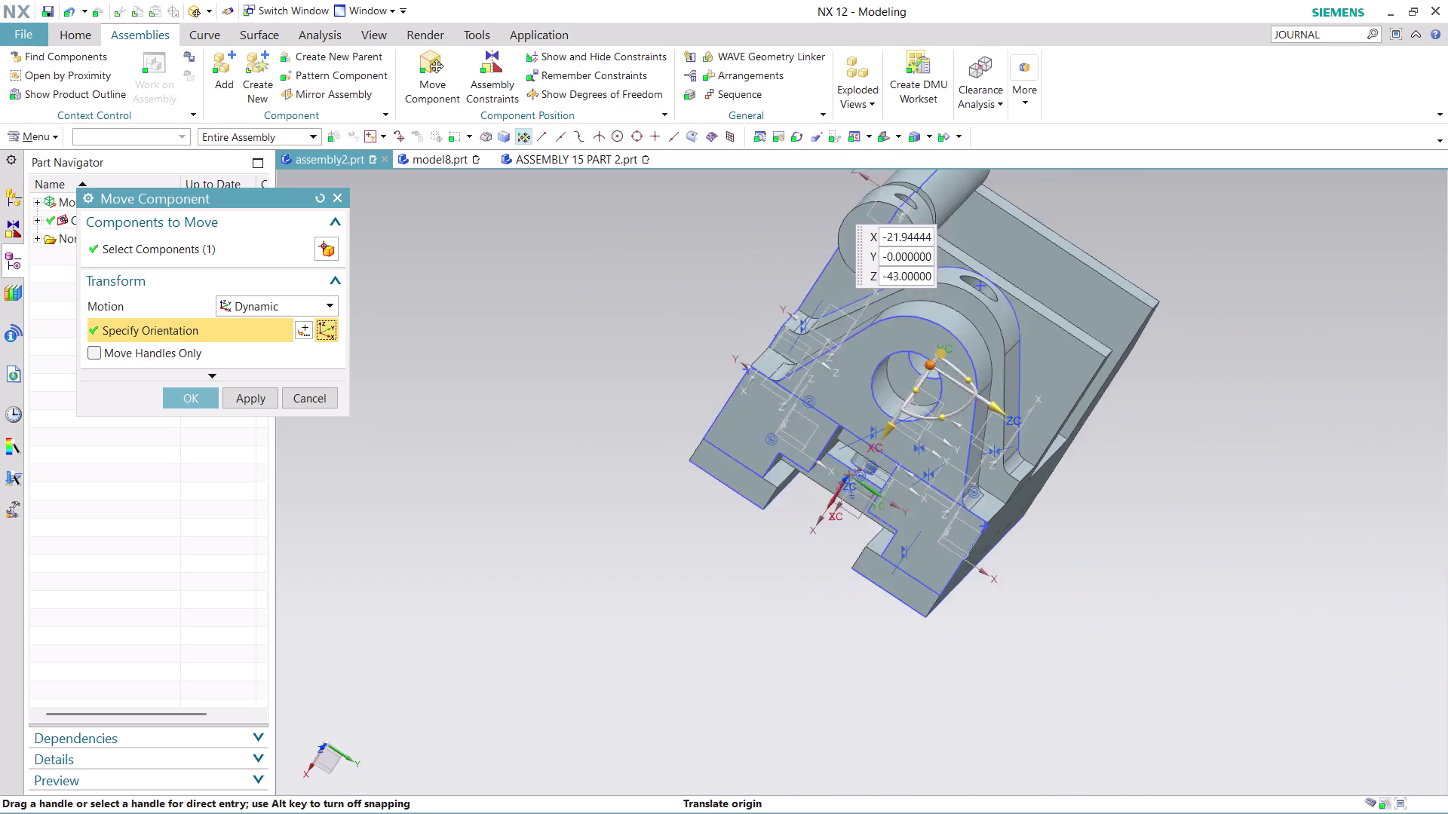
scroll(down, 3)
scroll(up, 3)
middle_click(1053, 310)
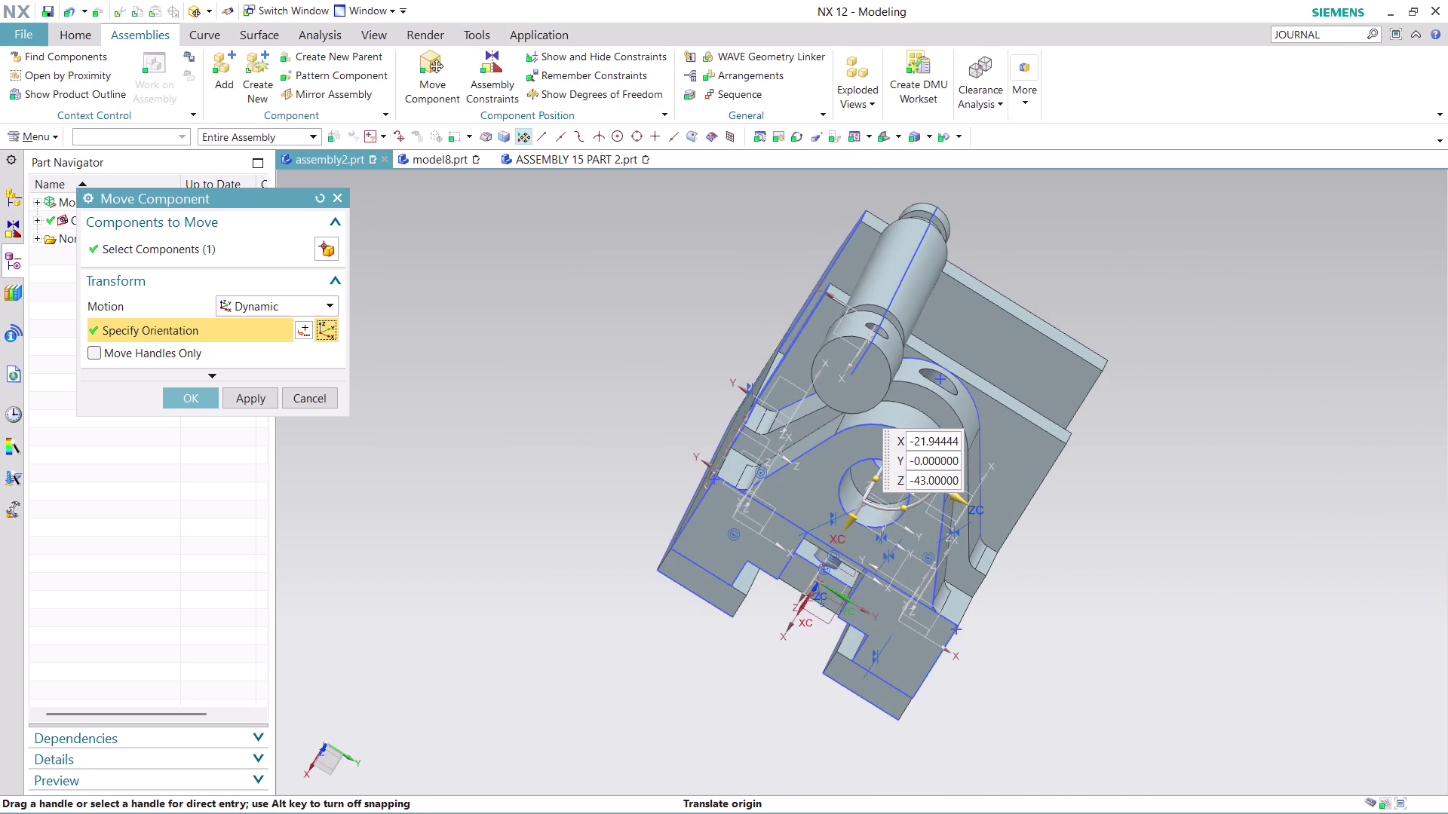
scroll(up, 3)
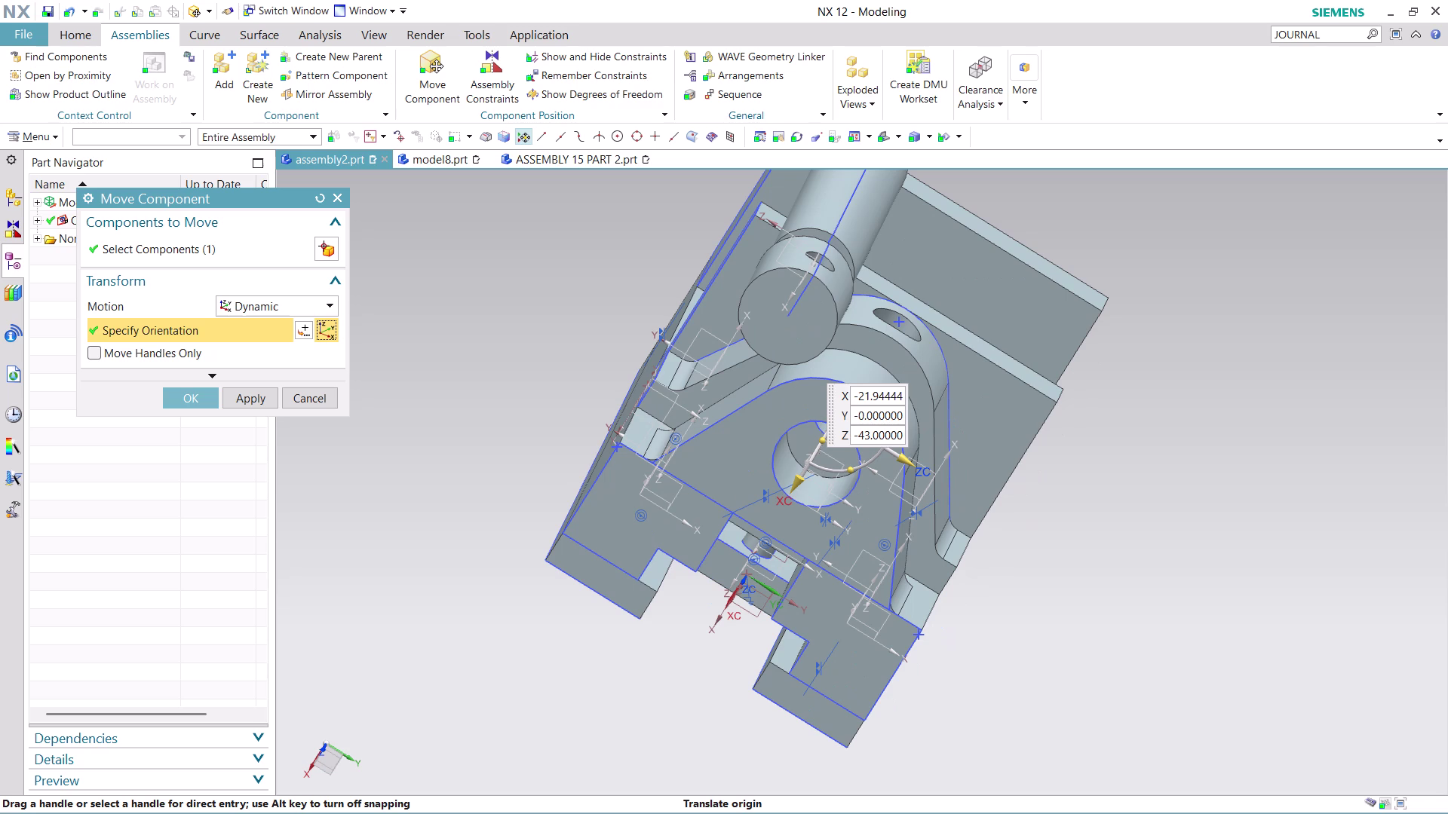
scroll(up, 3)
middle_drag(1075, 584, 1074, 583)
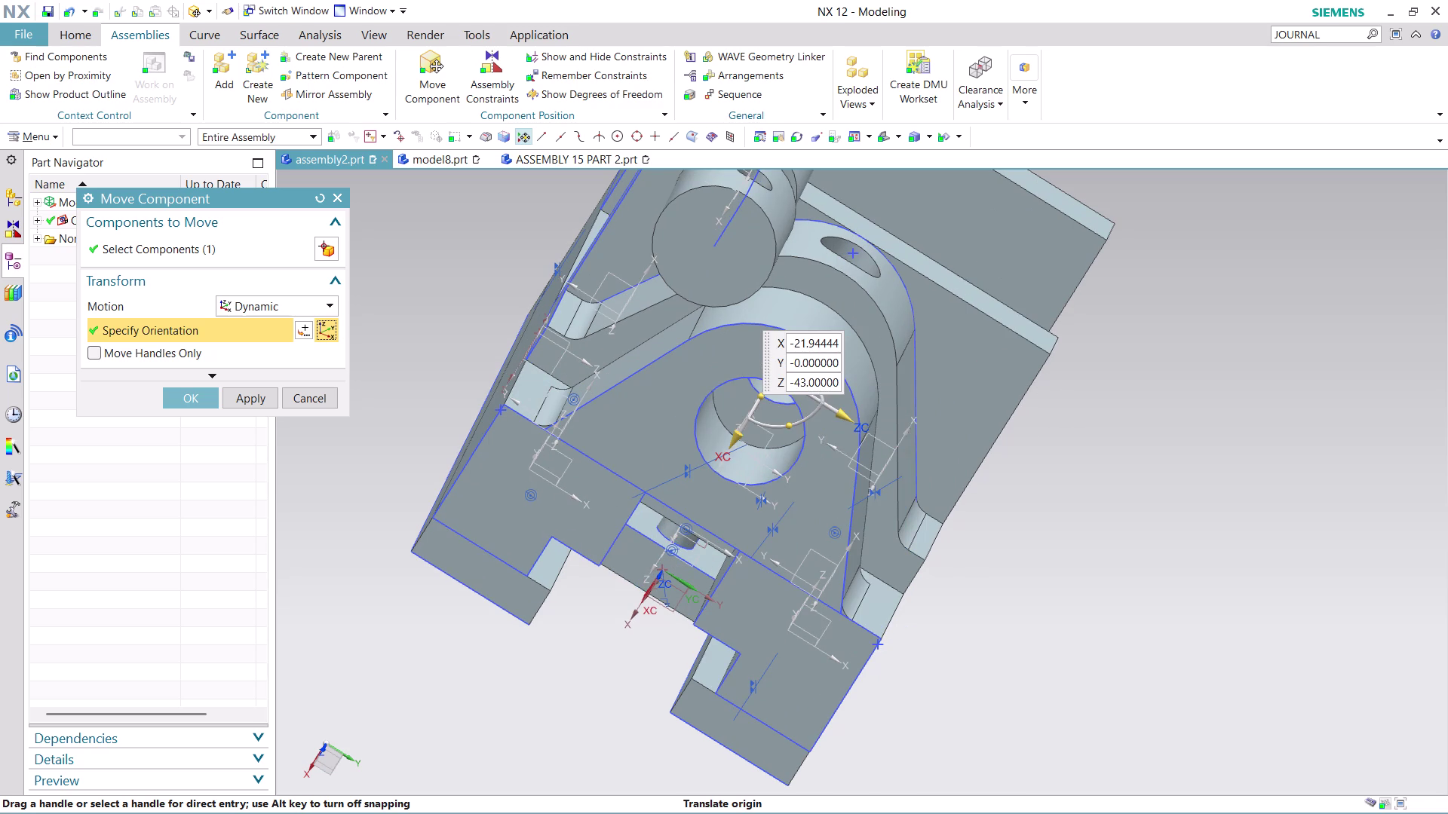
middle_drag(1075, 584, 1153, 491)
middle_click(1152, 483)
middle_drag(1131, 467, 1068, 465)
middle_click(1063, 469)
scroll(down, 3)
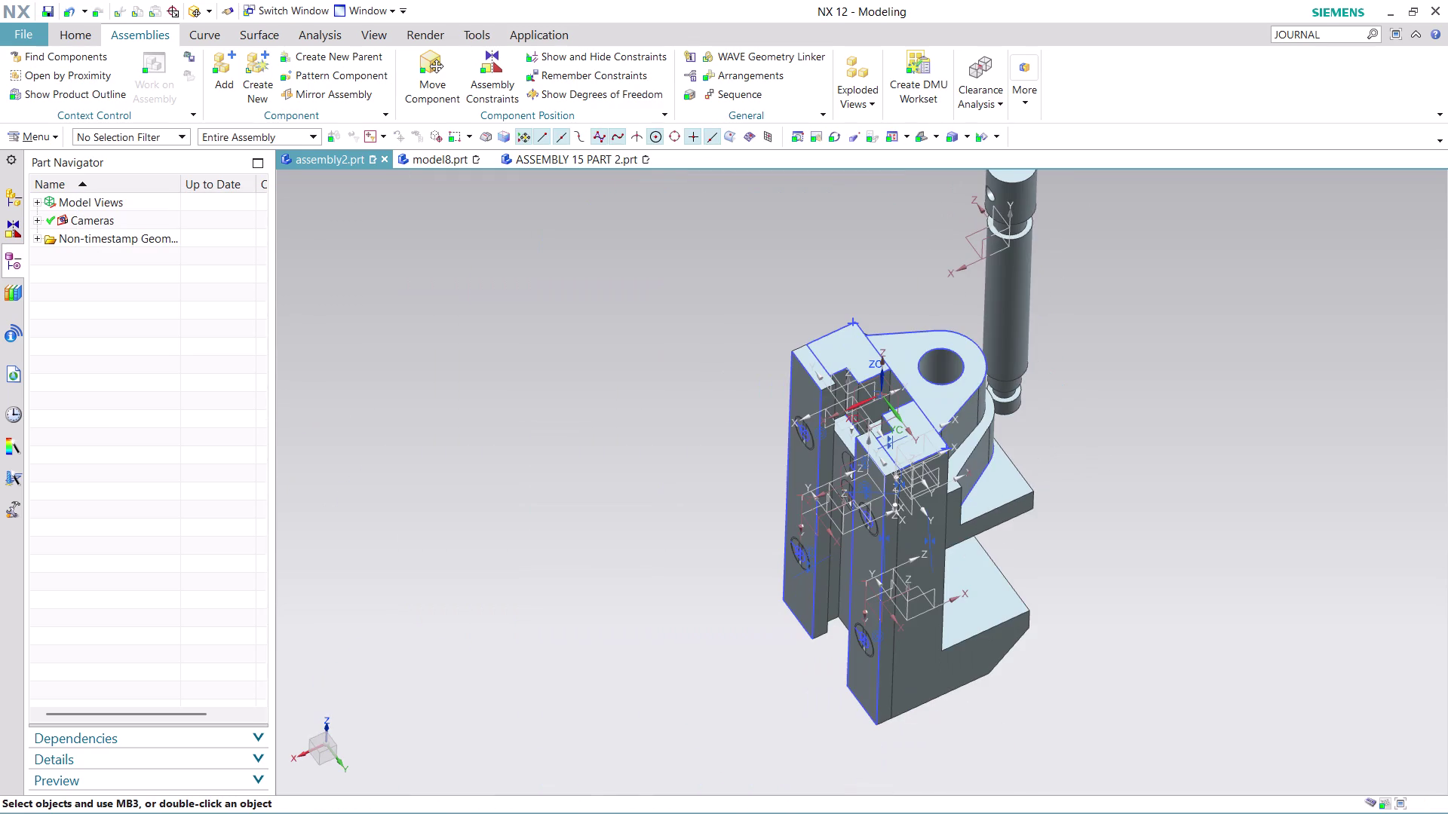
Orbit the assembly from below and around to its other side.
middle_drag(1076, 422, 1234, 485)
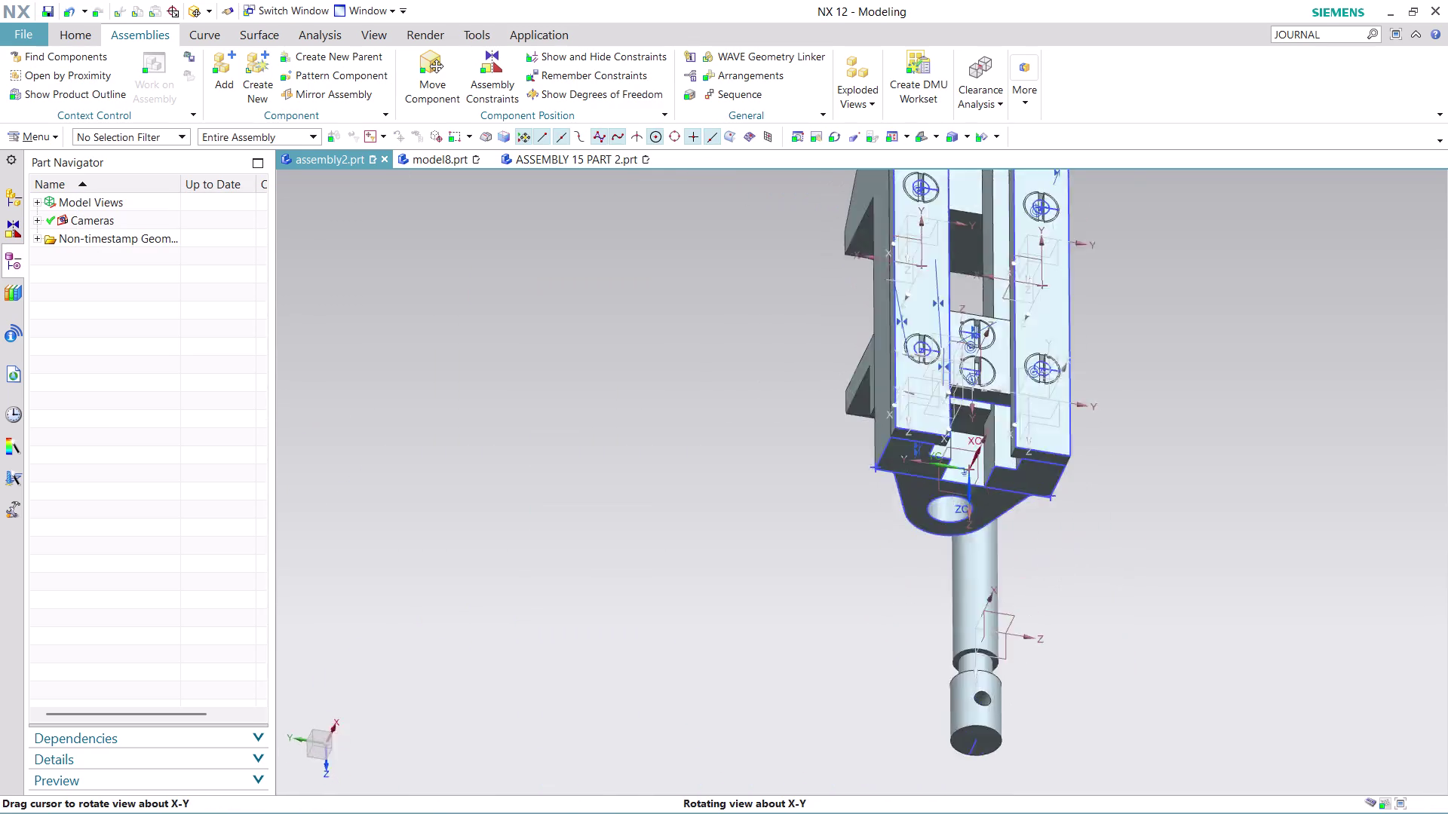
middle_drag(1233, 484, 662, 688)
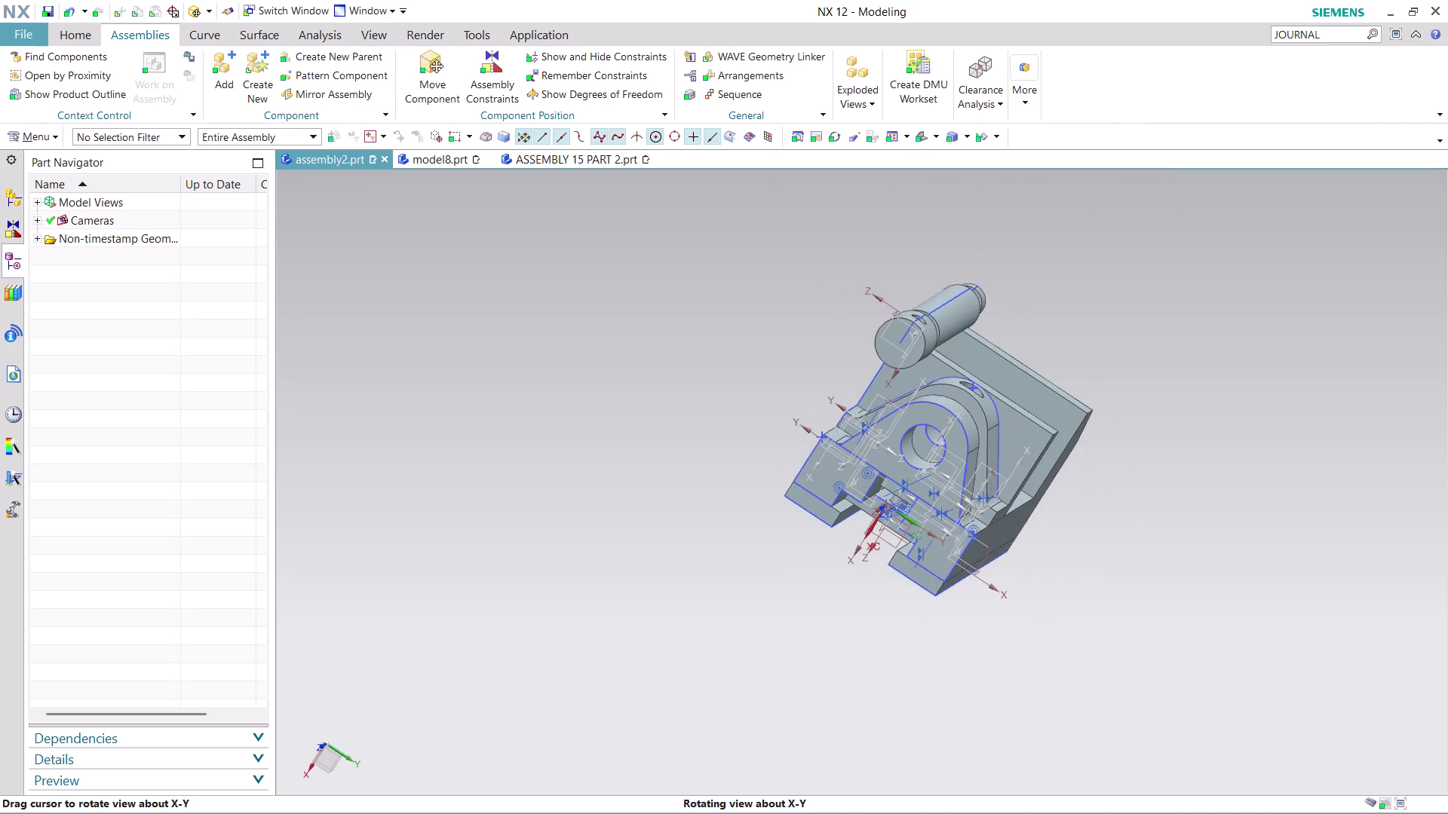
middle_drag(662, 688, 678, 680)
scroll(up, 3)
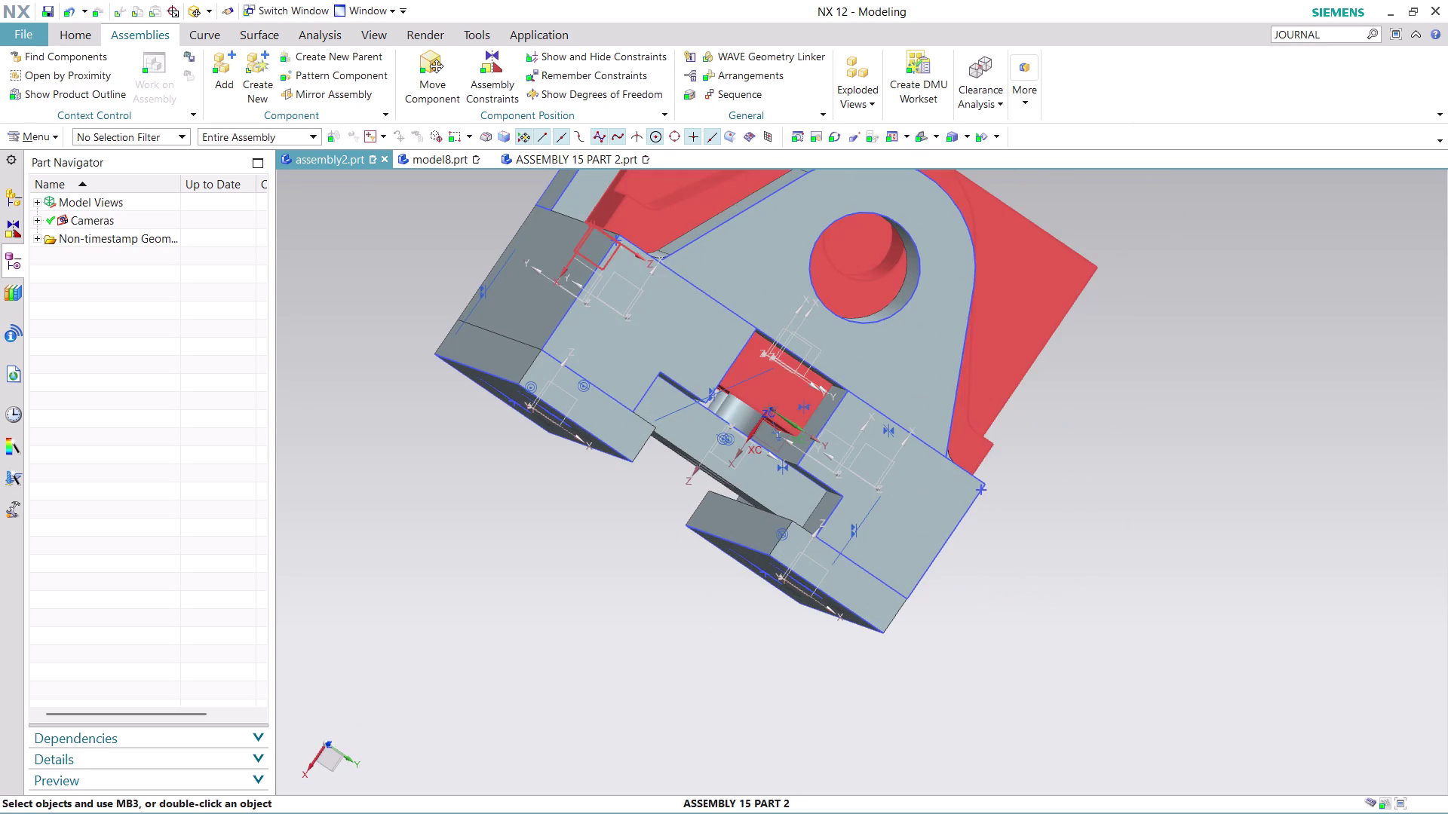
middle_drag(478, 270, 452, 300)
scroll(up, 3)
scroll(down, 3)
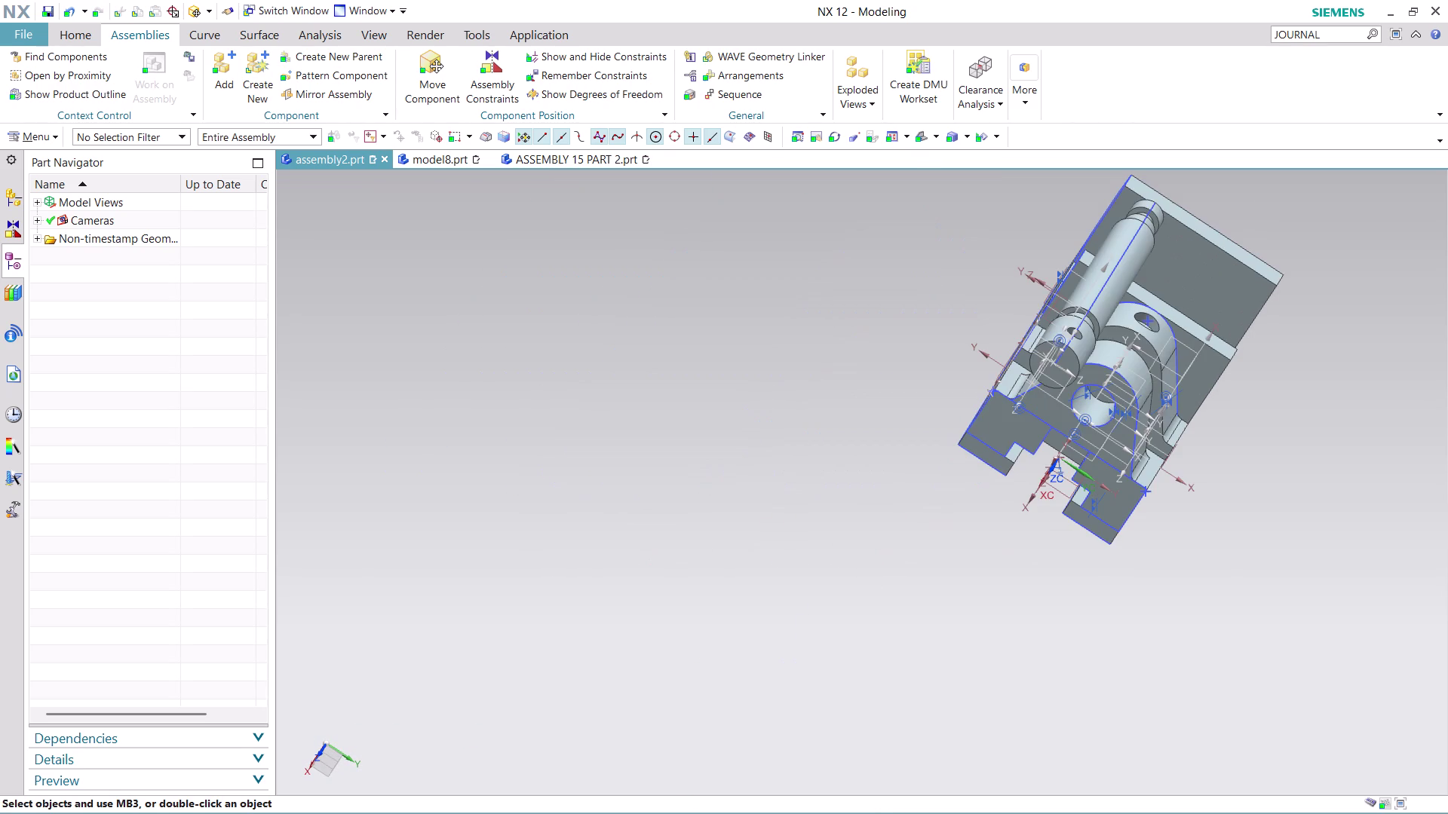
Rotate to a straight-on bracket view, zoom onto the lug hole, and bring up the Analysis tab.
middle_drag(1201, 413, 802, 526)
middle_drag(363, 549, 708, 654)
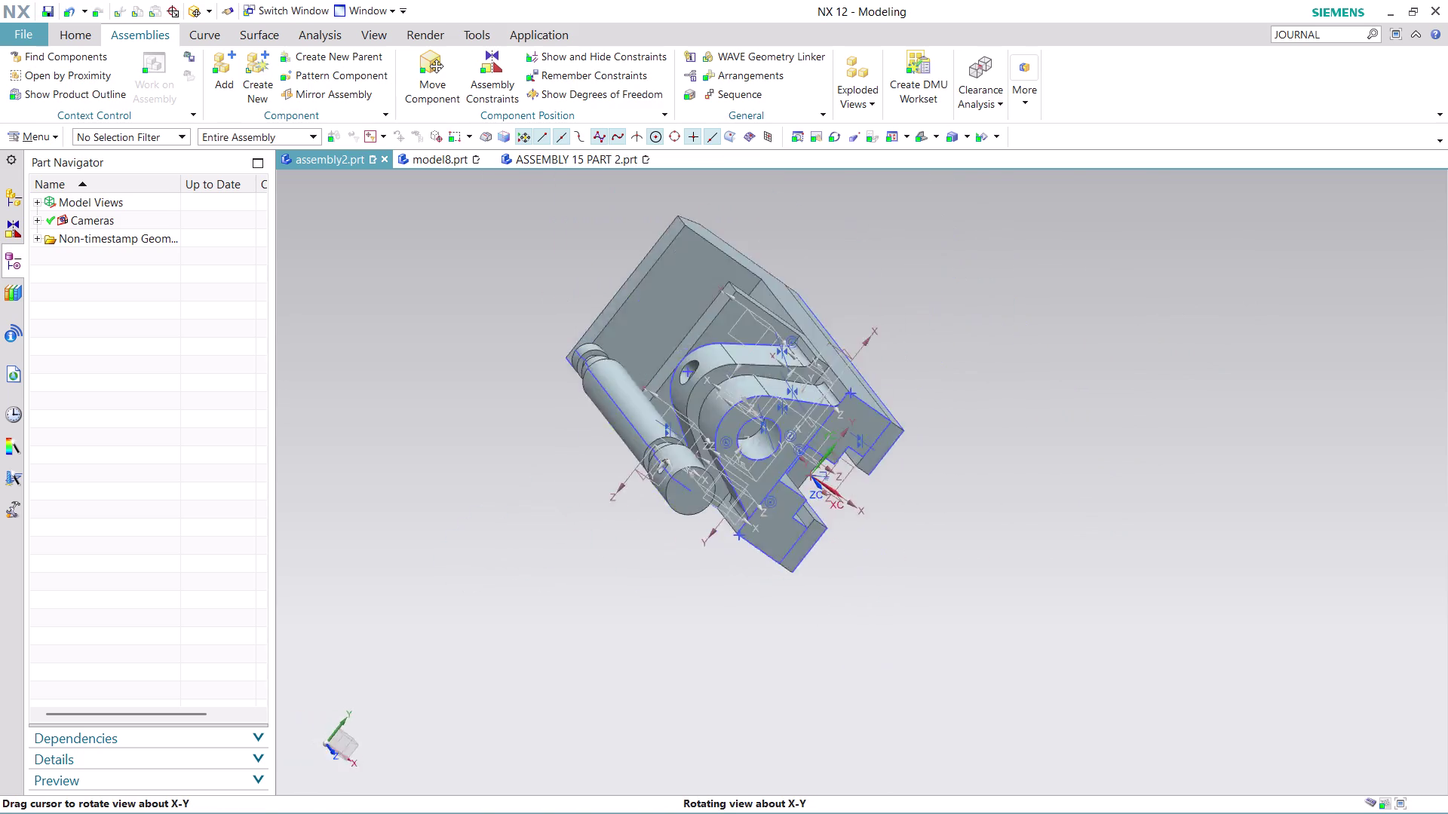
middle_drag(707, 655, 668, 613)
scroll(up, 3)
scroll(up, 3)
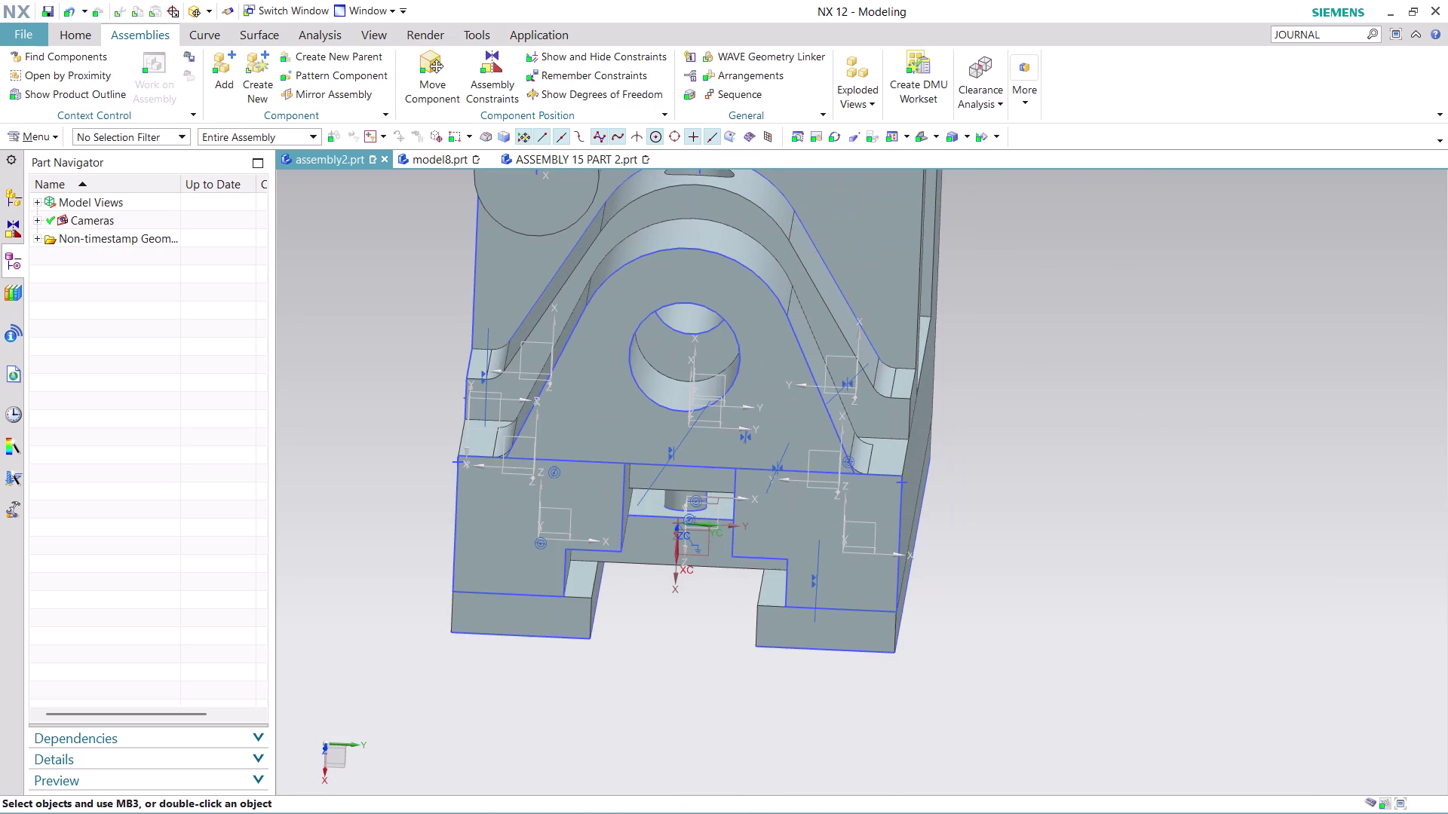
scroll(up, 3)
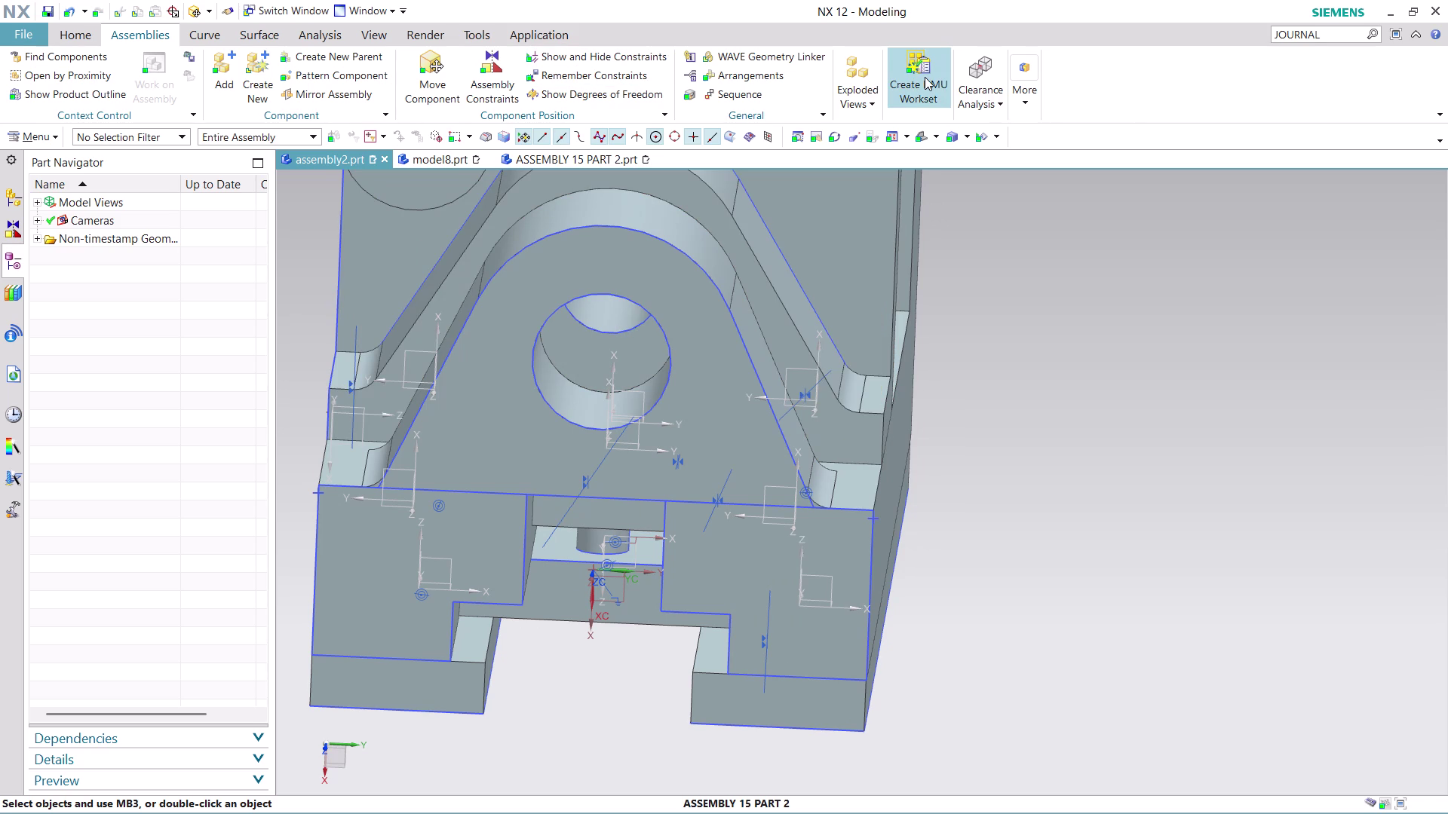
click(309, 29)
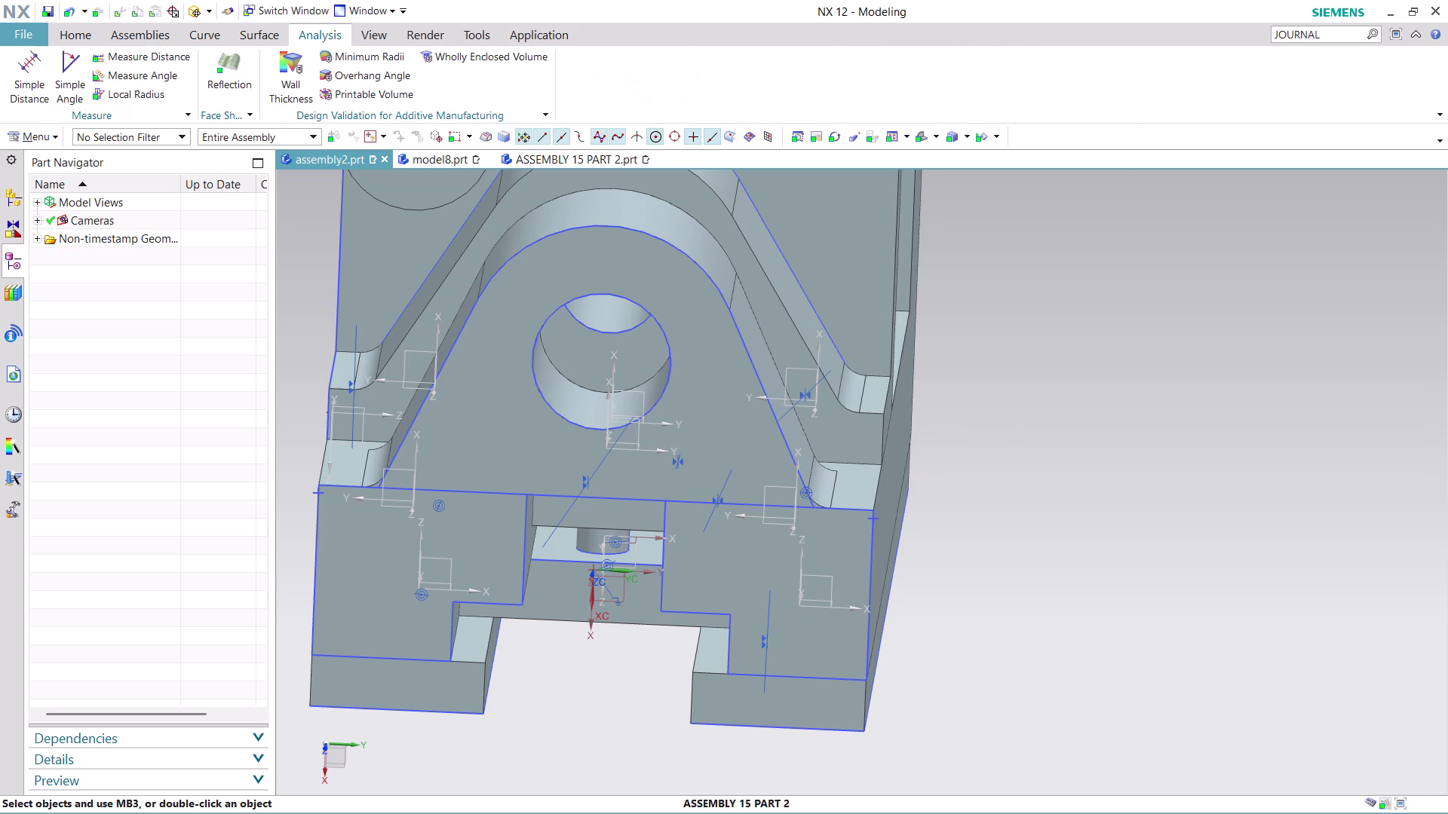
Measure from the bracket hole centre to the midpoint of SKETCH_000's Line10, confirming 16.0000 mm.
middle_drag(1025, 363, 1037, 346)
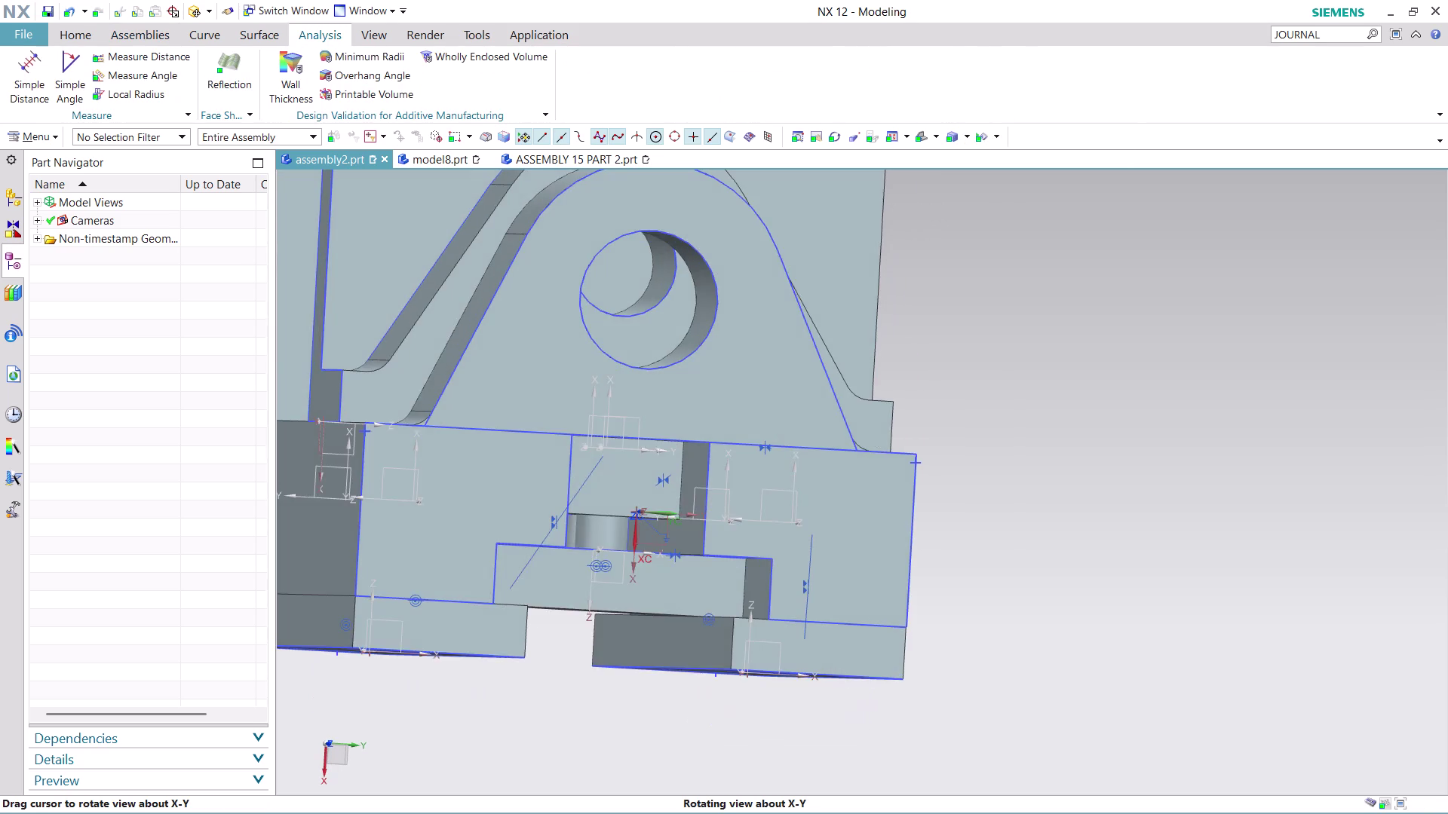
middle_drag(1038, 346, 1030, 346)
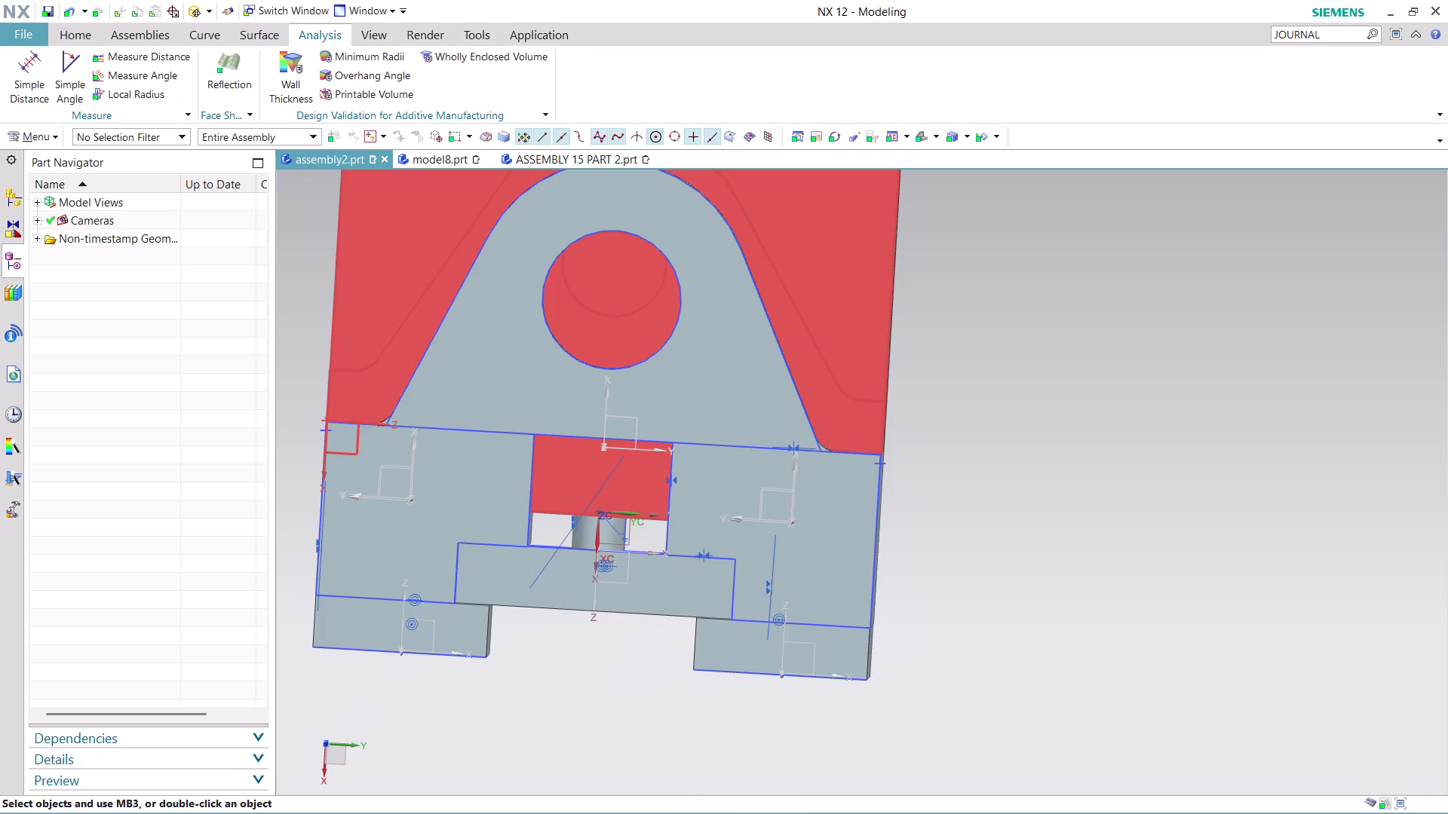
click(154, 61)
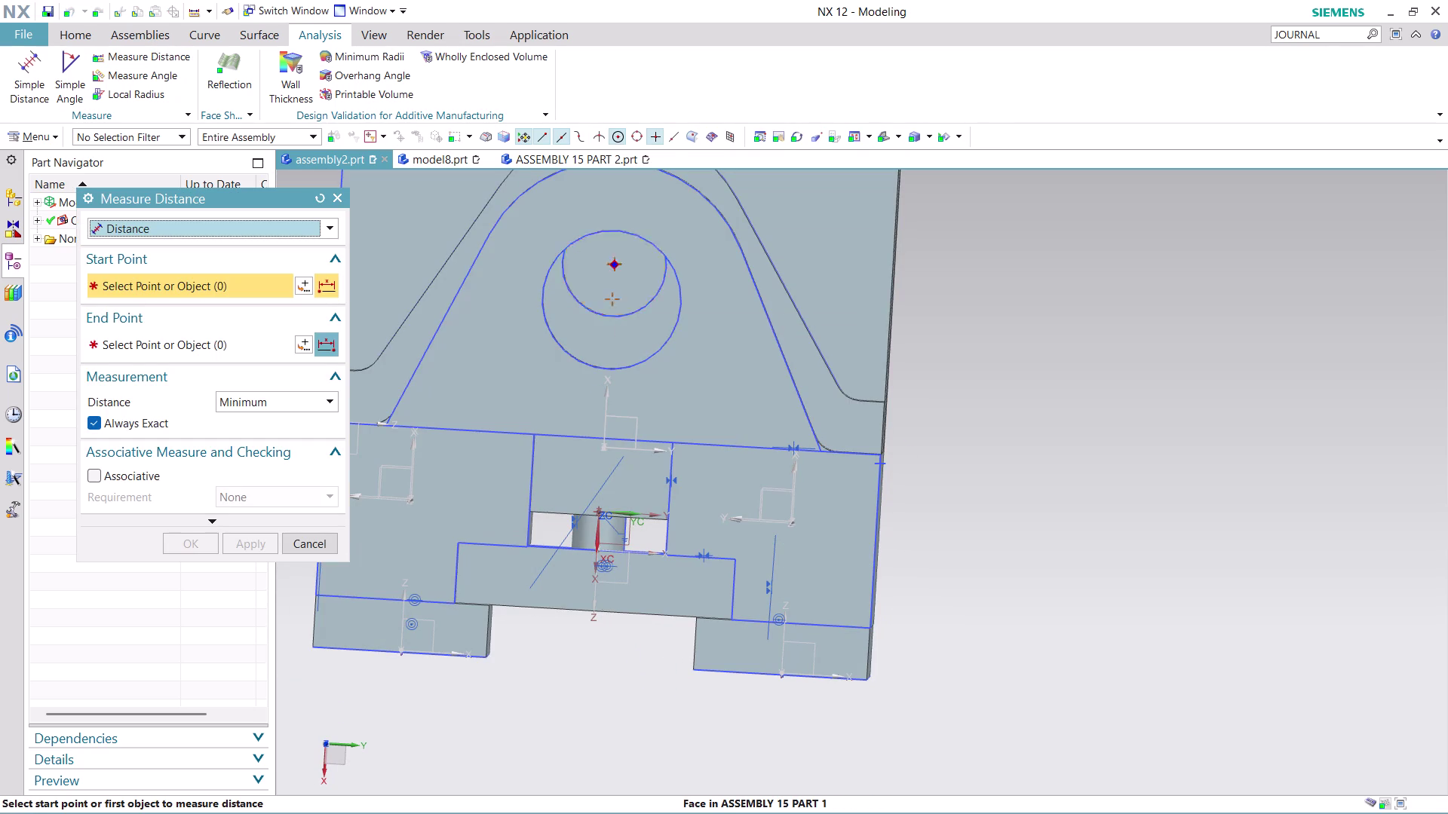
middle_drag(967, 242, 948, 244)
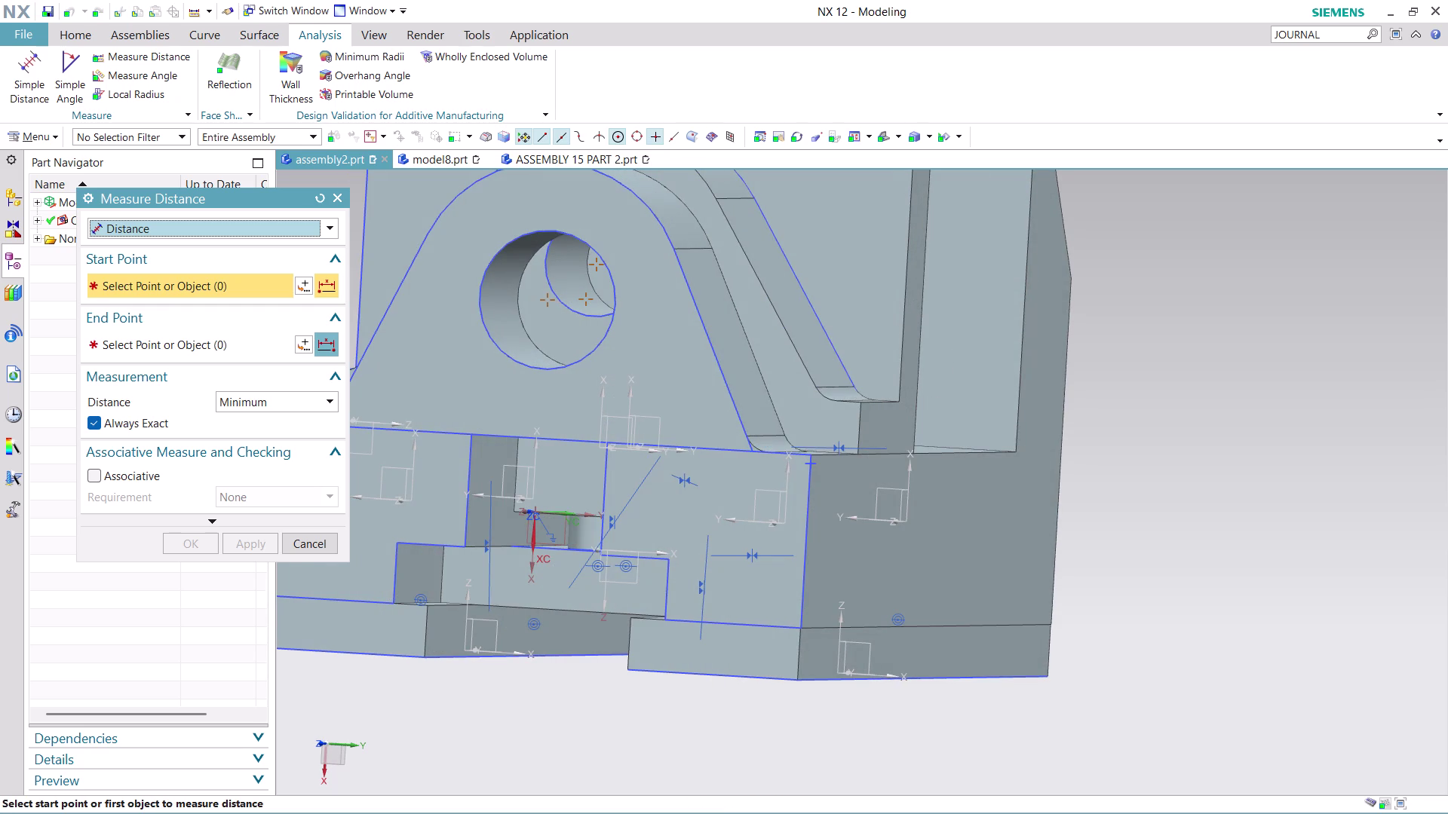
click(548, 298)
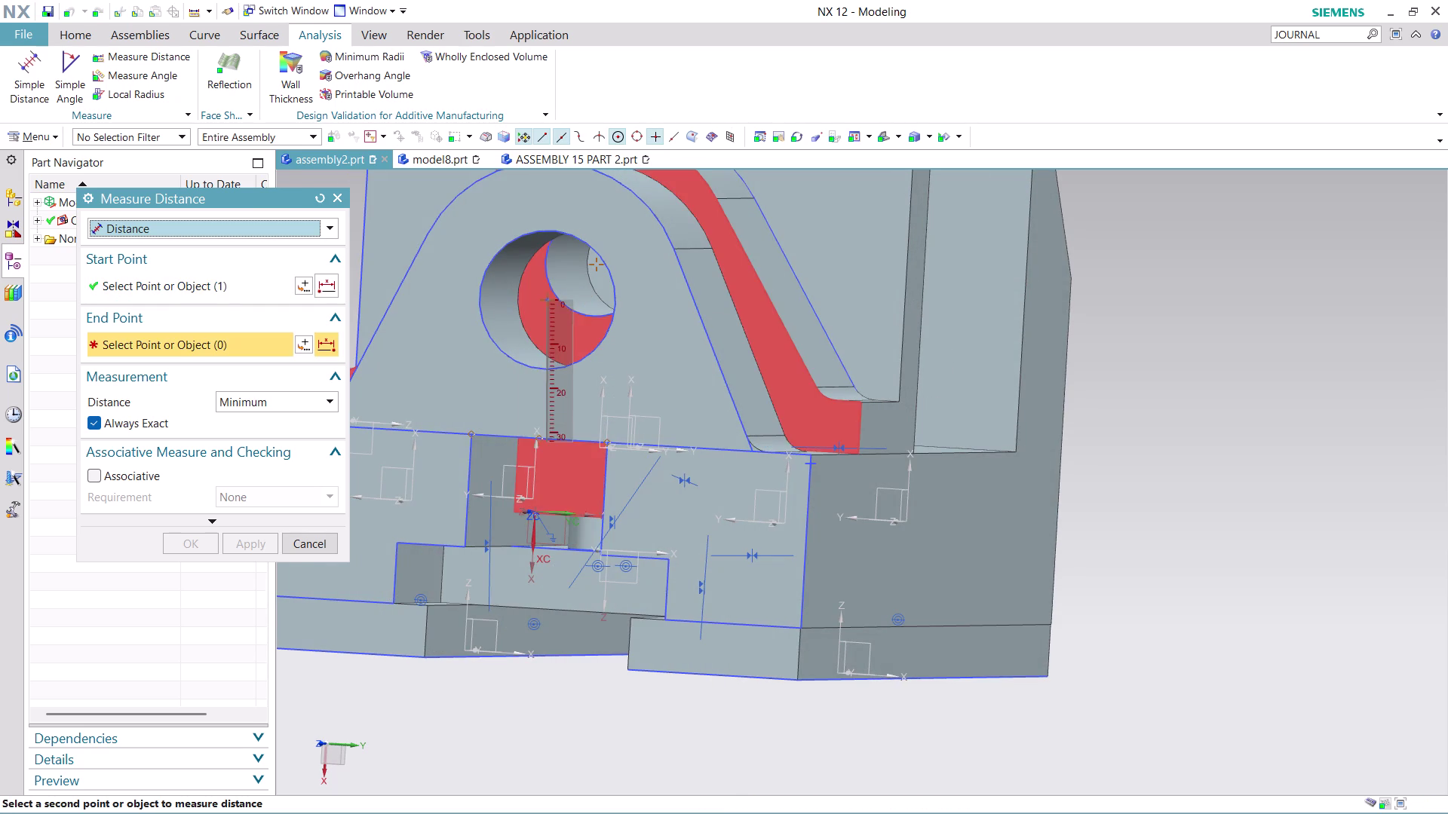
click(540, 440)
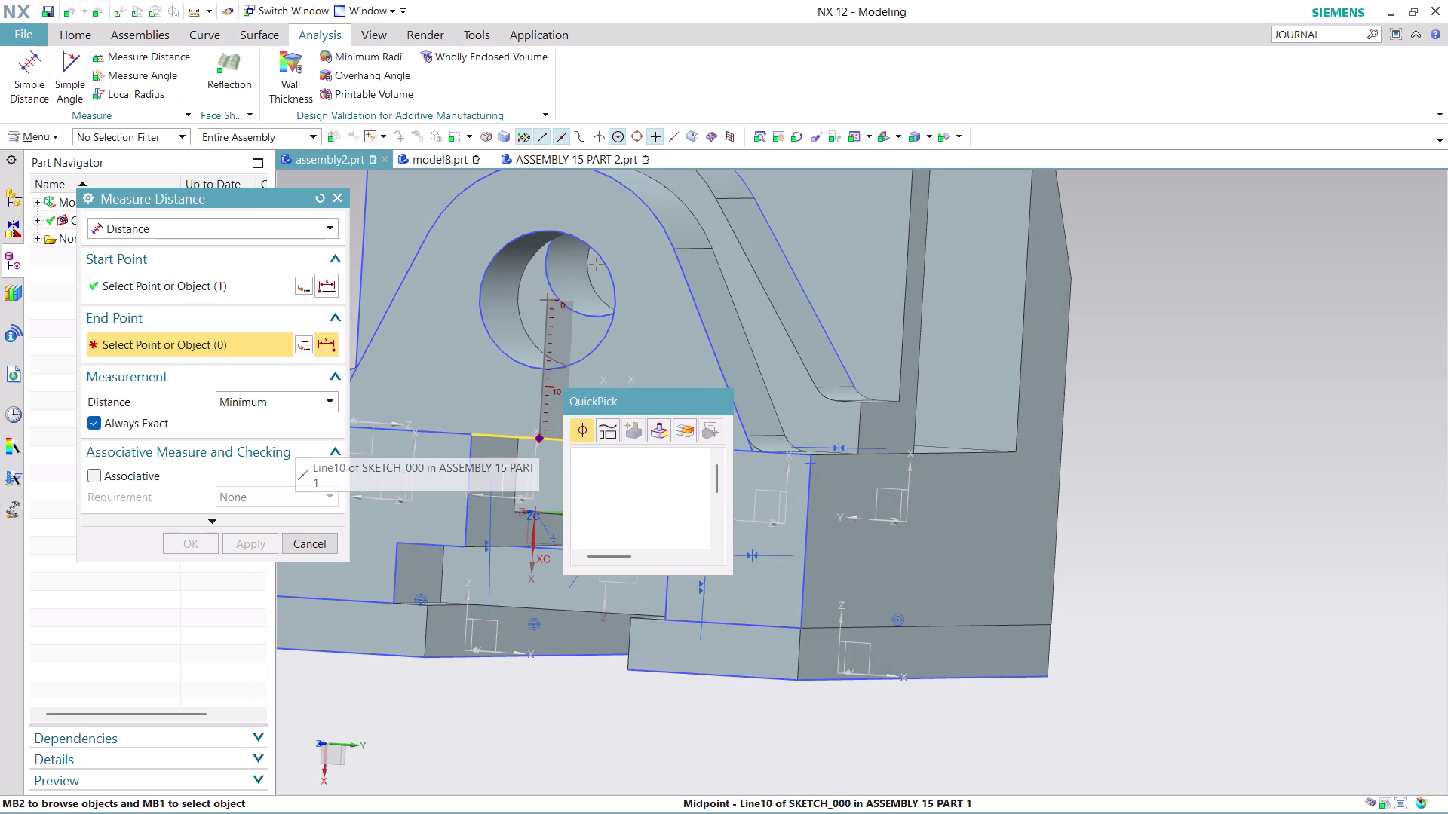
click(634, 456)
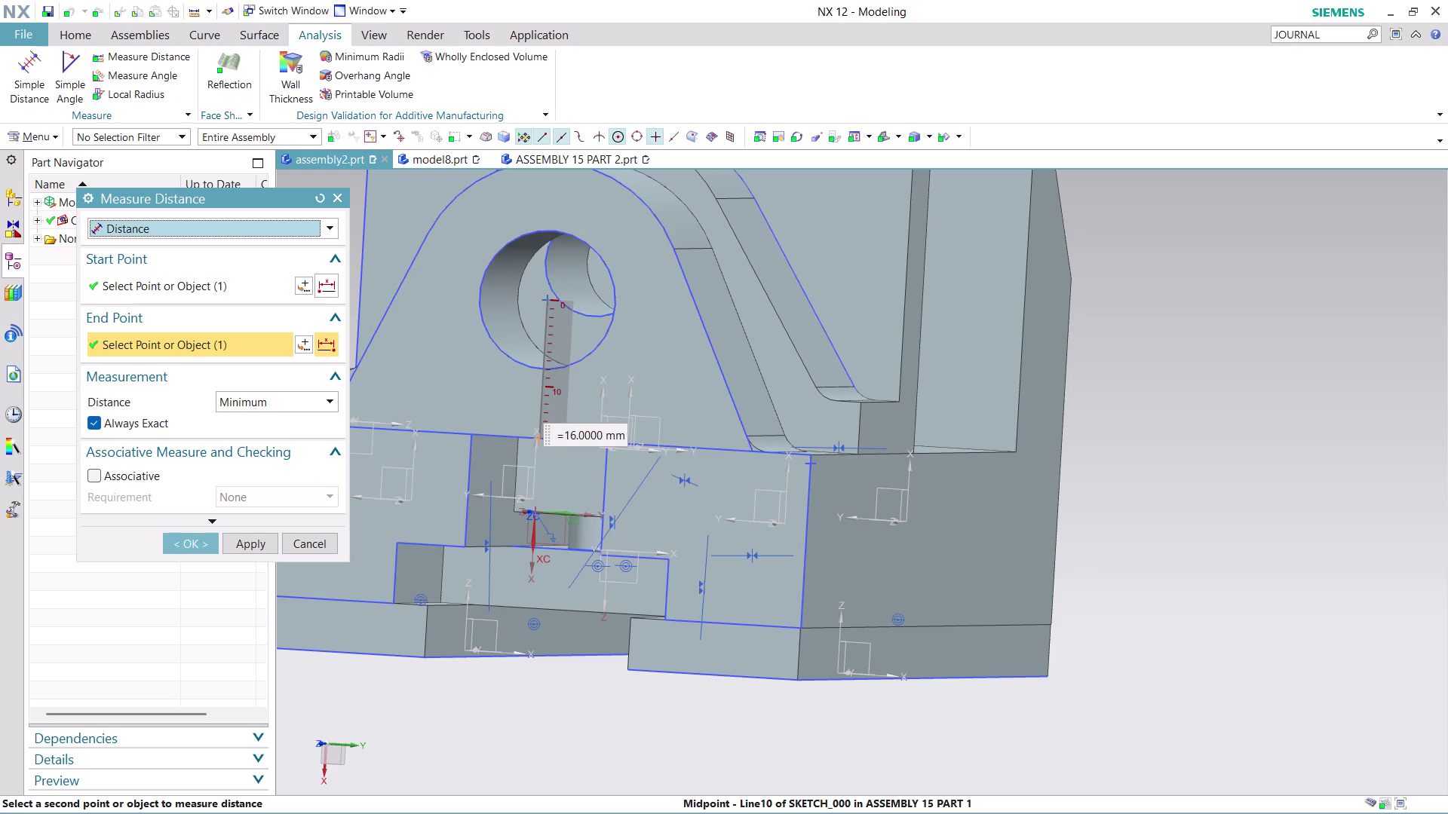
middle_drag(1101, 317, 1142, 304)
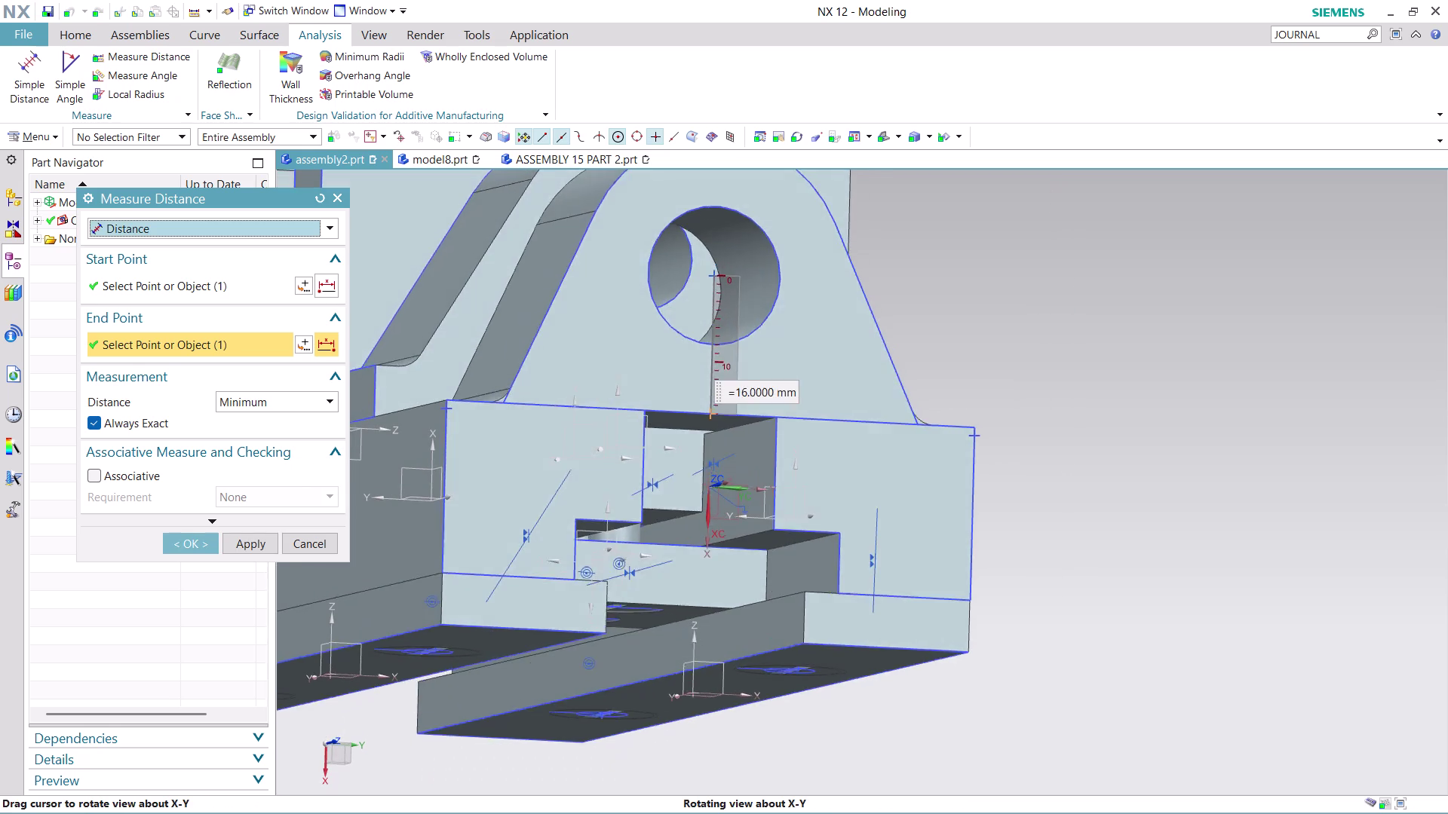
middle_drag(1141, 303, 1139, 312)
scroll(down, 3)
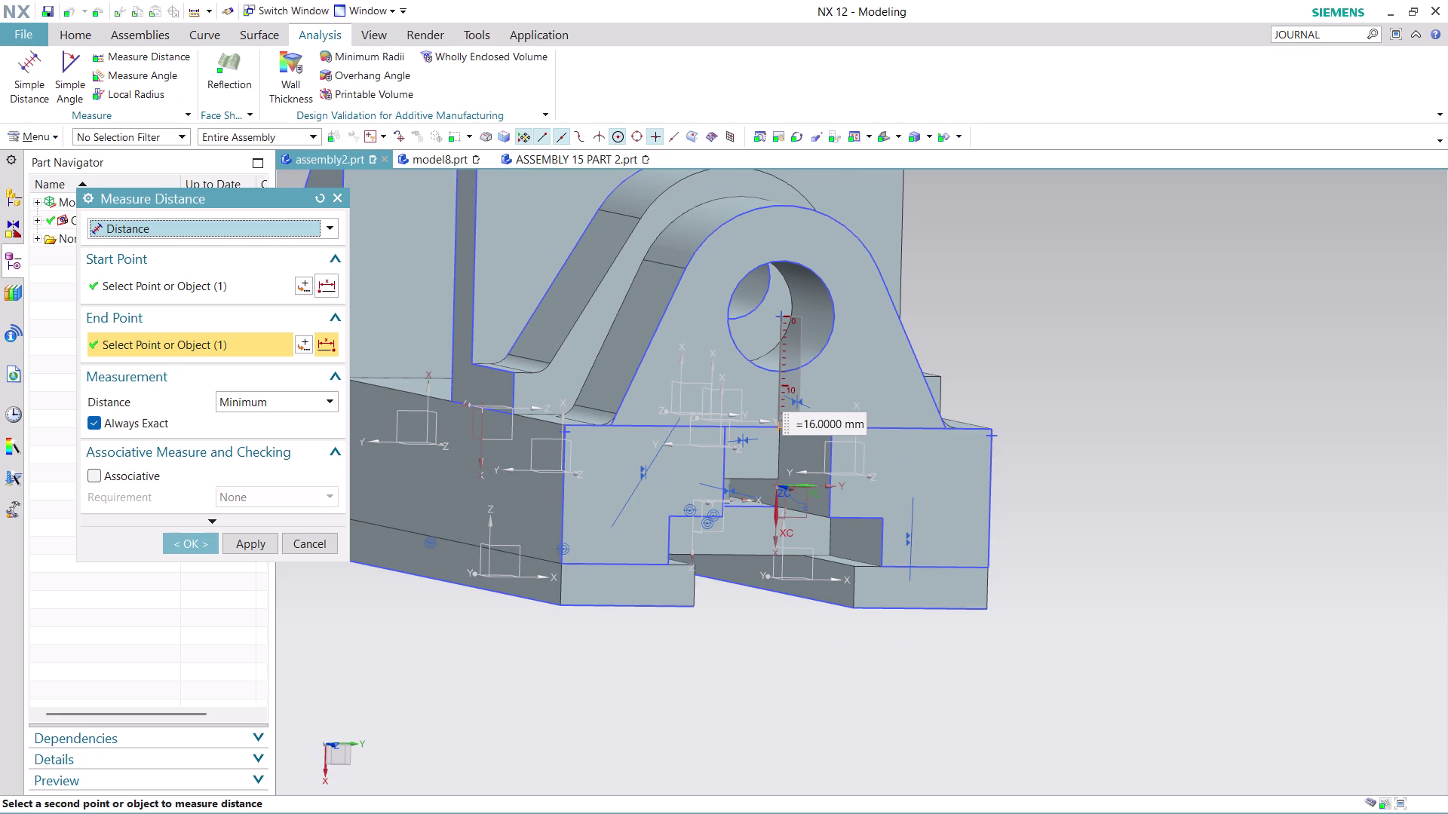
click(199, 546)
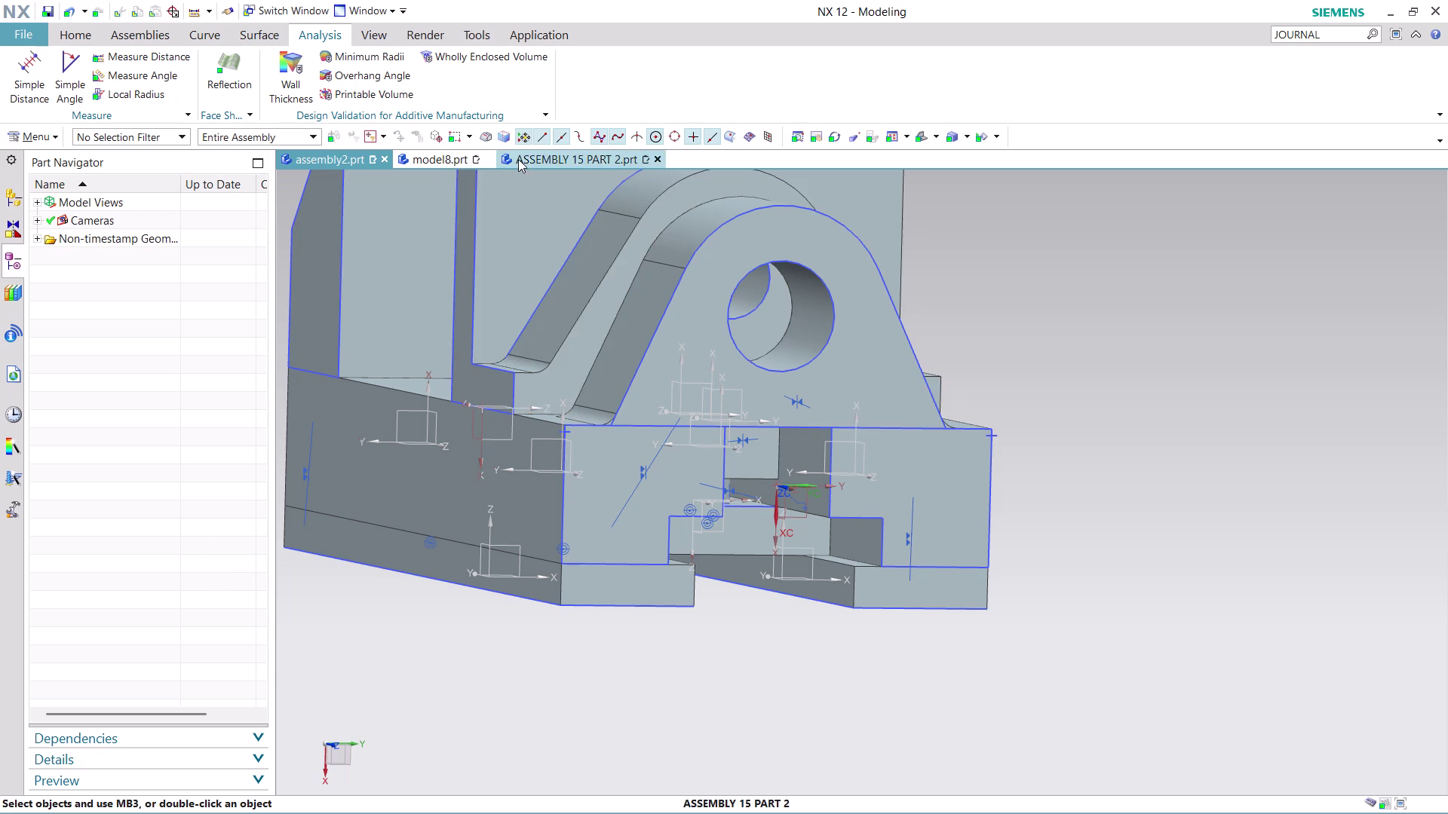
Switch to the ASSEMBLY 15 PART 2 part.
click(580, 161)
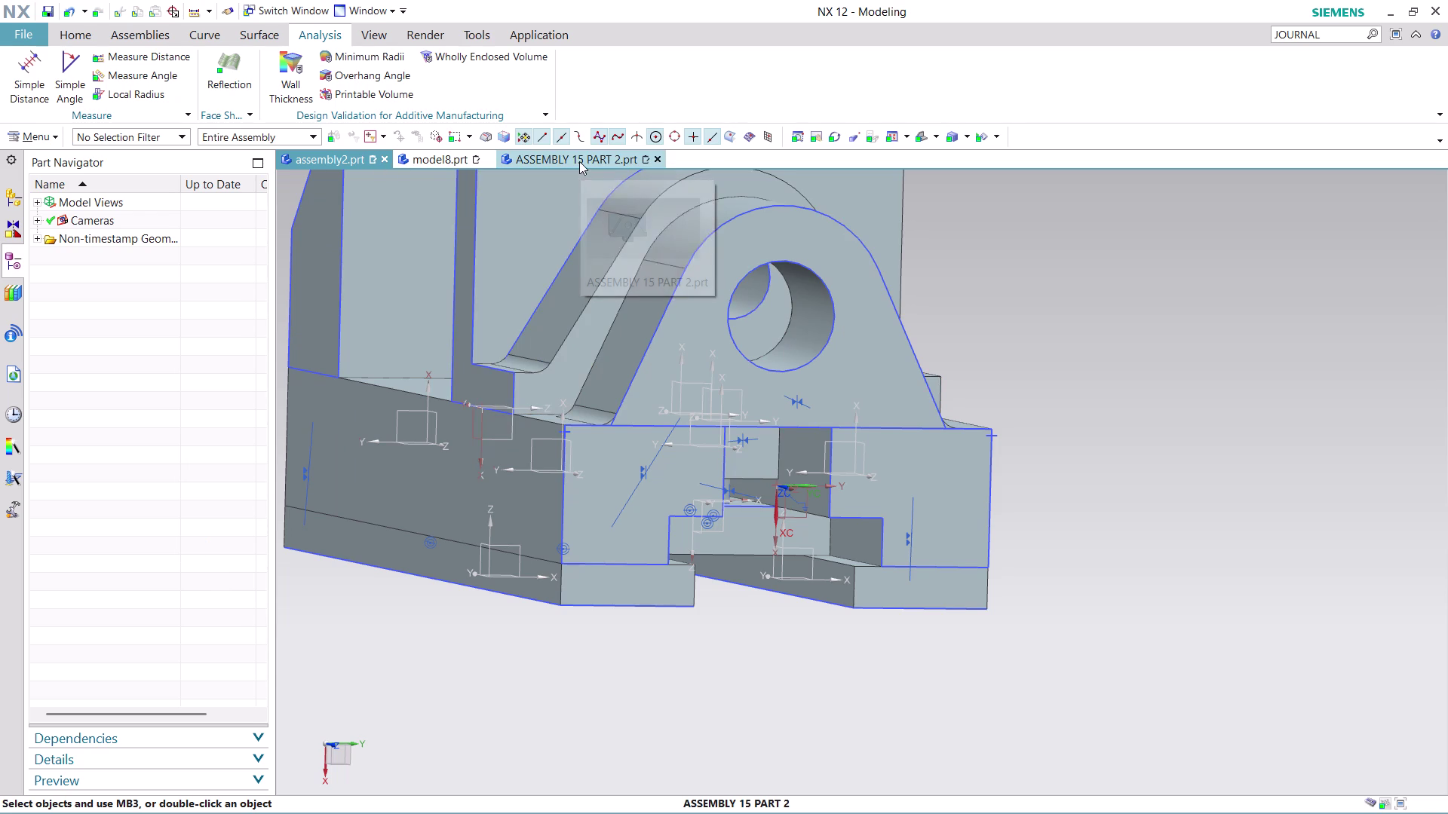
scroll(up, 3)
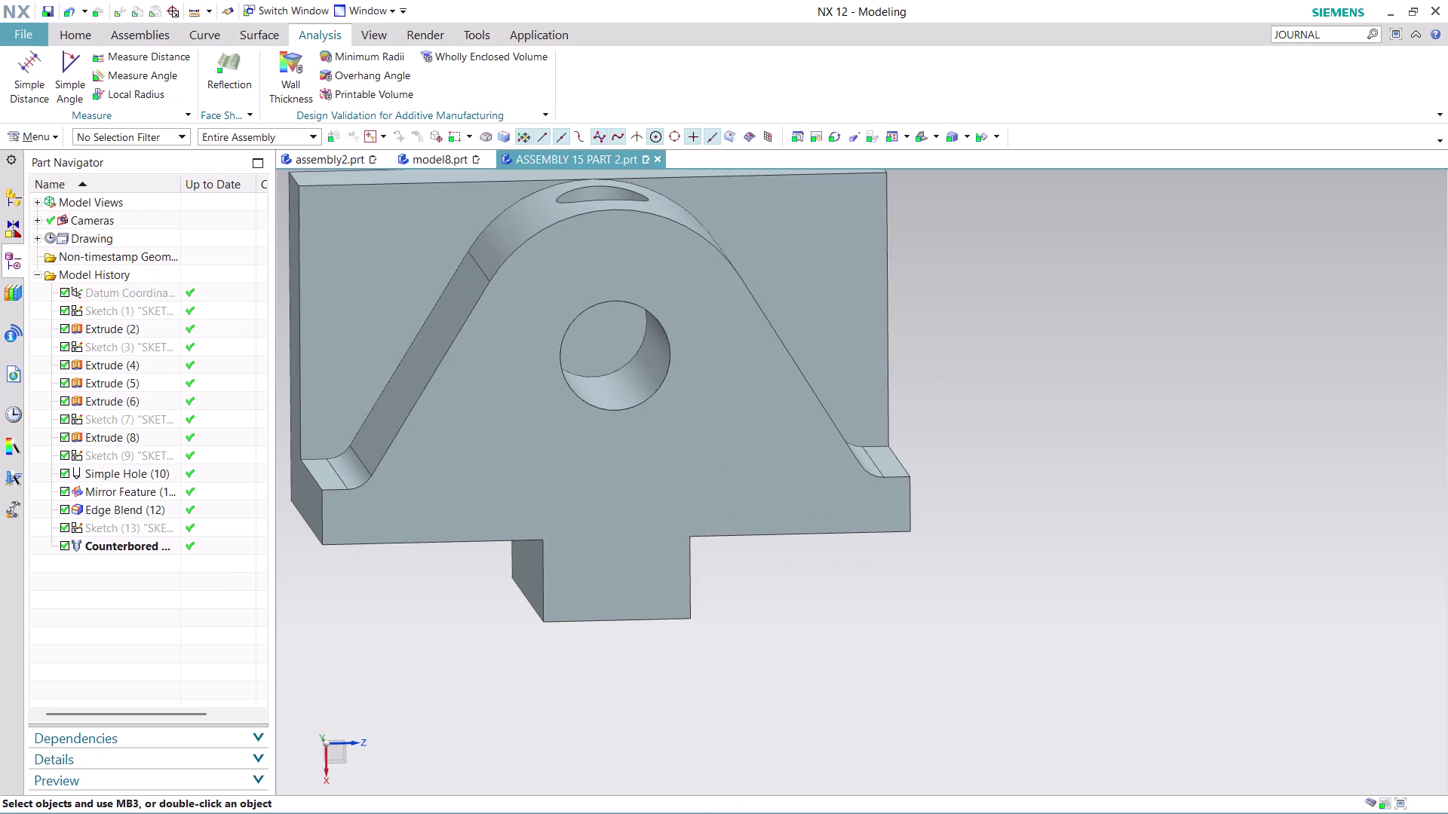
scroll(down, 3)
click(132, 420)
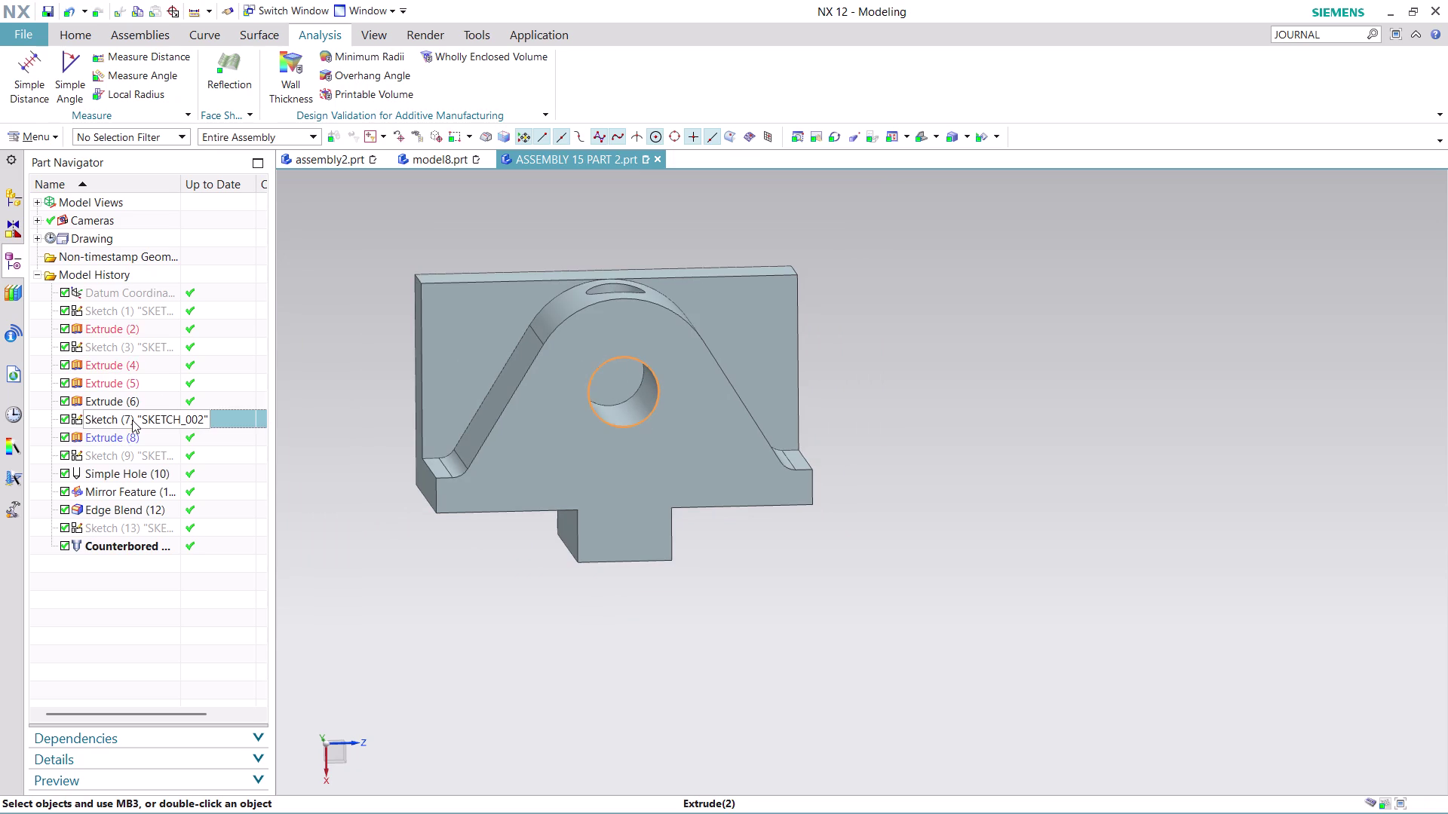
Edit Sketch (3) with rollback, showing its Ø32 arc and 55, 16, 9 mm dimensions.
click(118, 314)
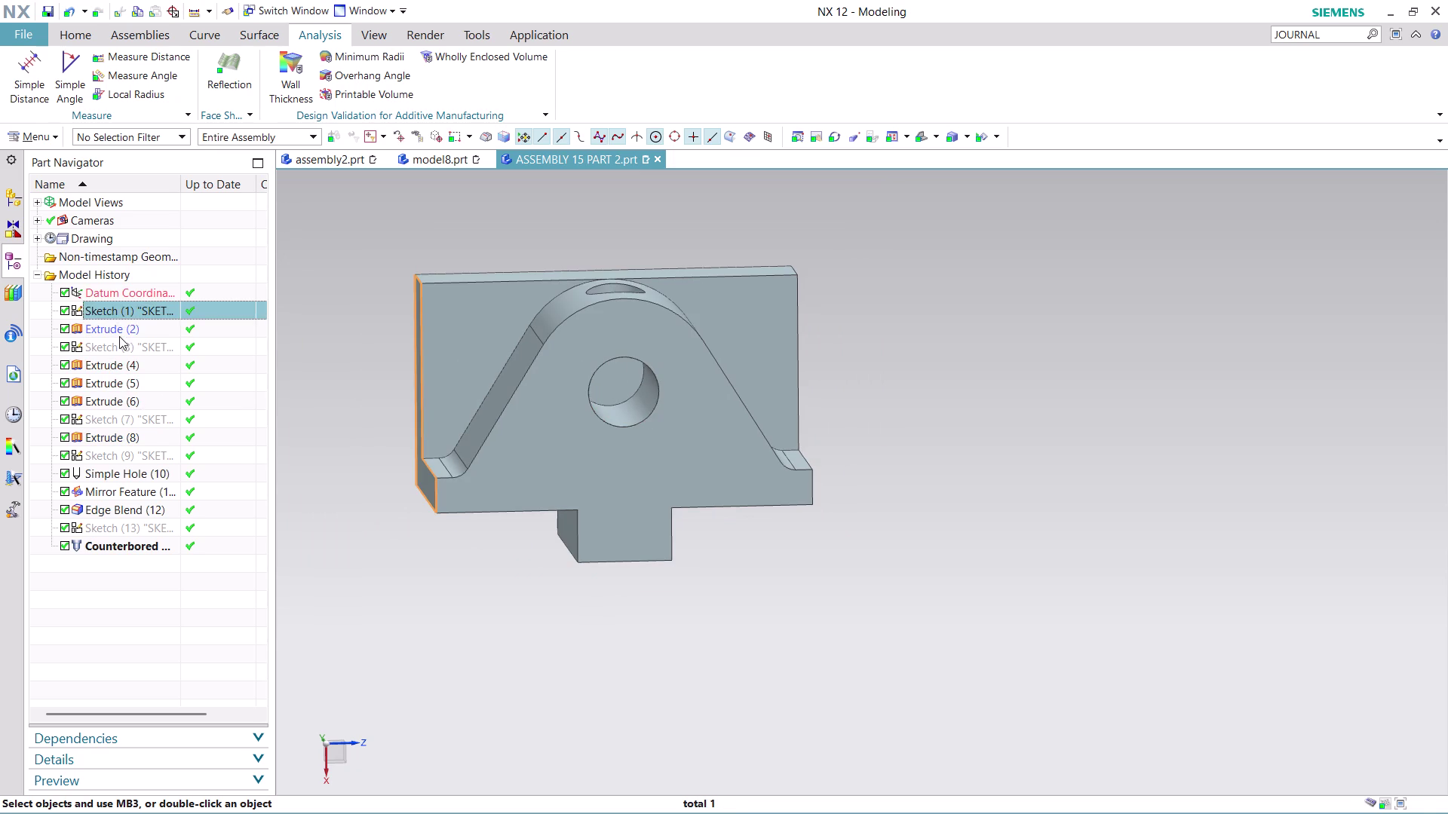
click(120, 349)
right_click(121, 349)
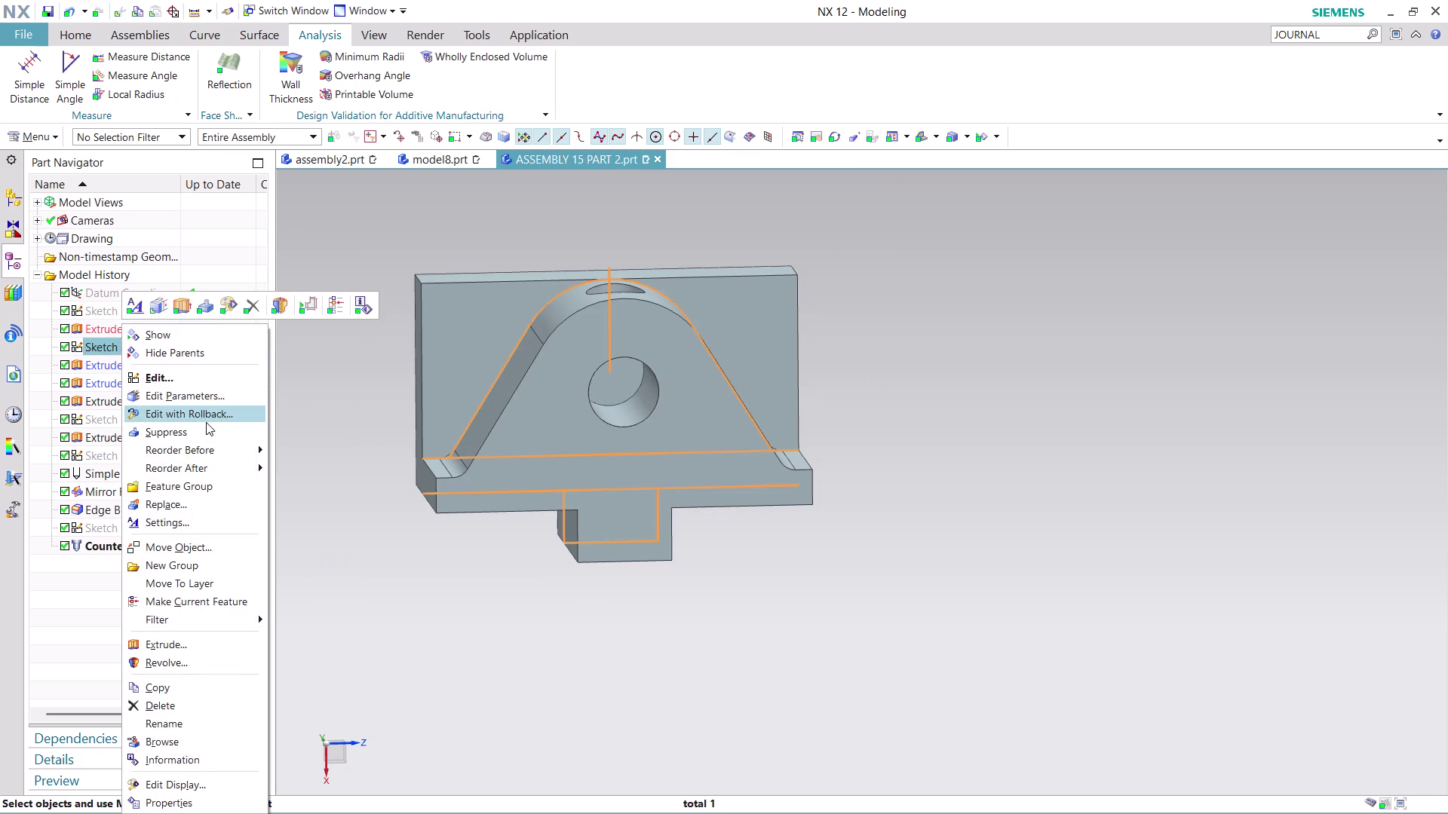
click(203, 411)
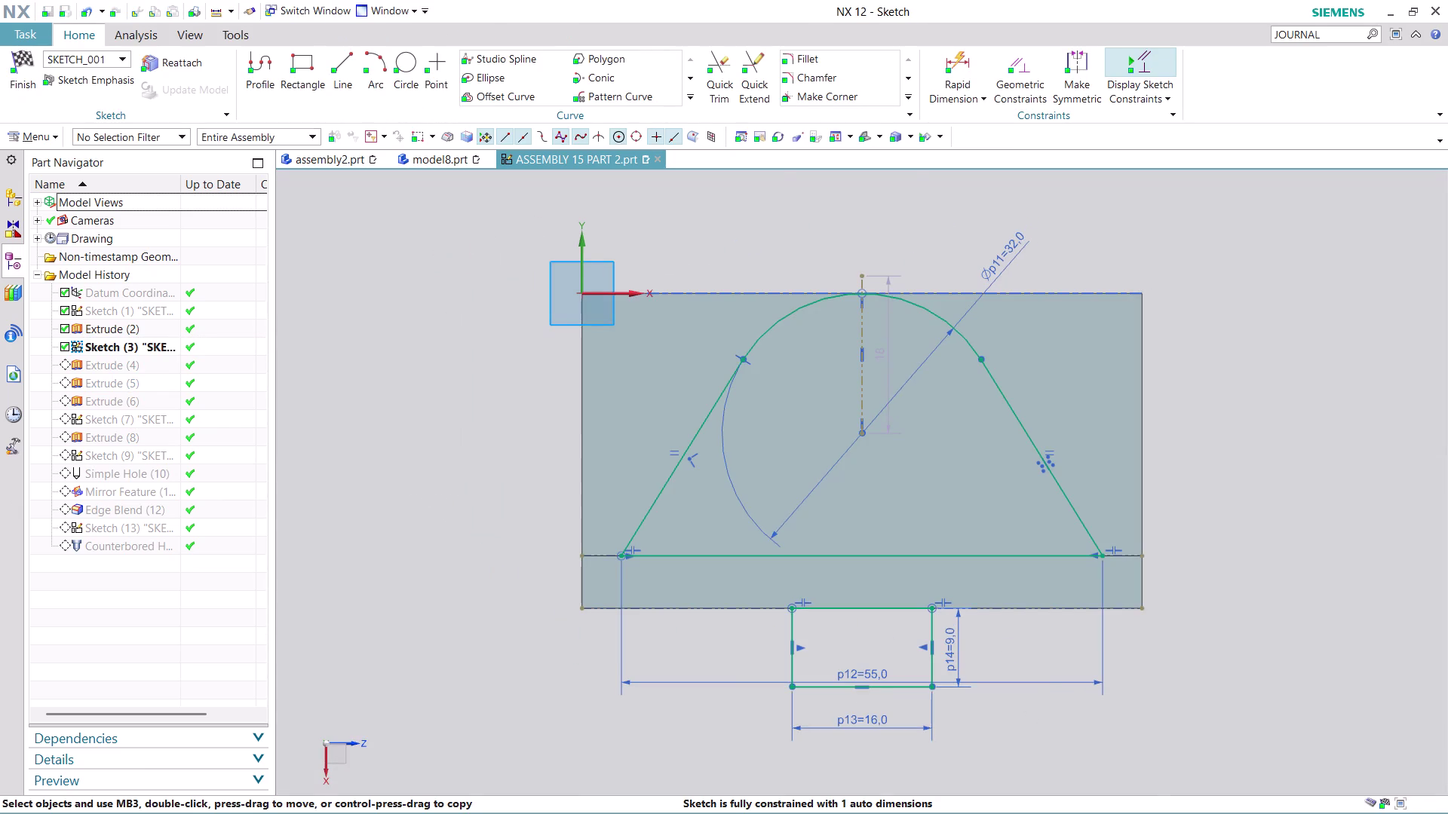
scroll(up, 3)
scroll(down, 3)
scroll(up, 3)
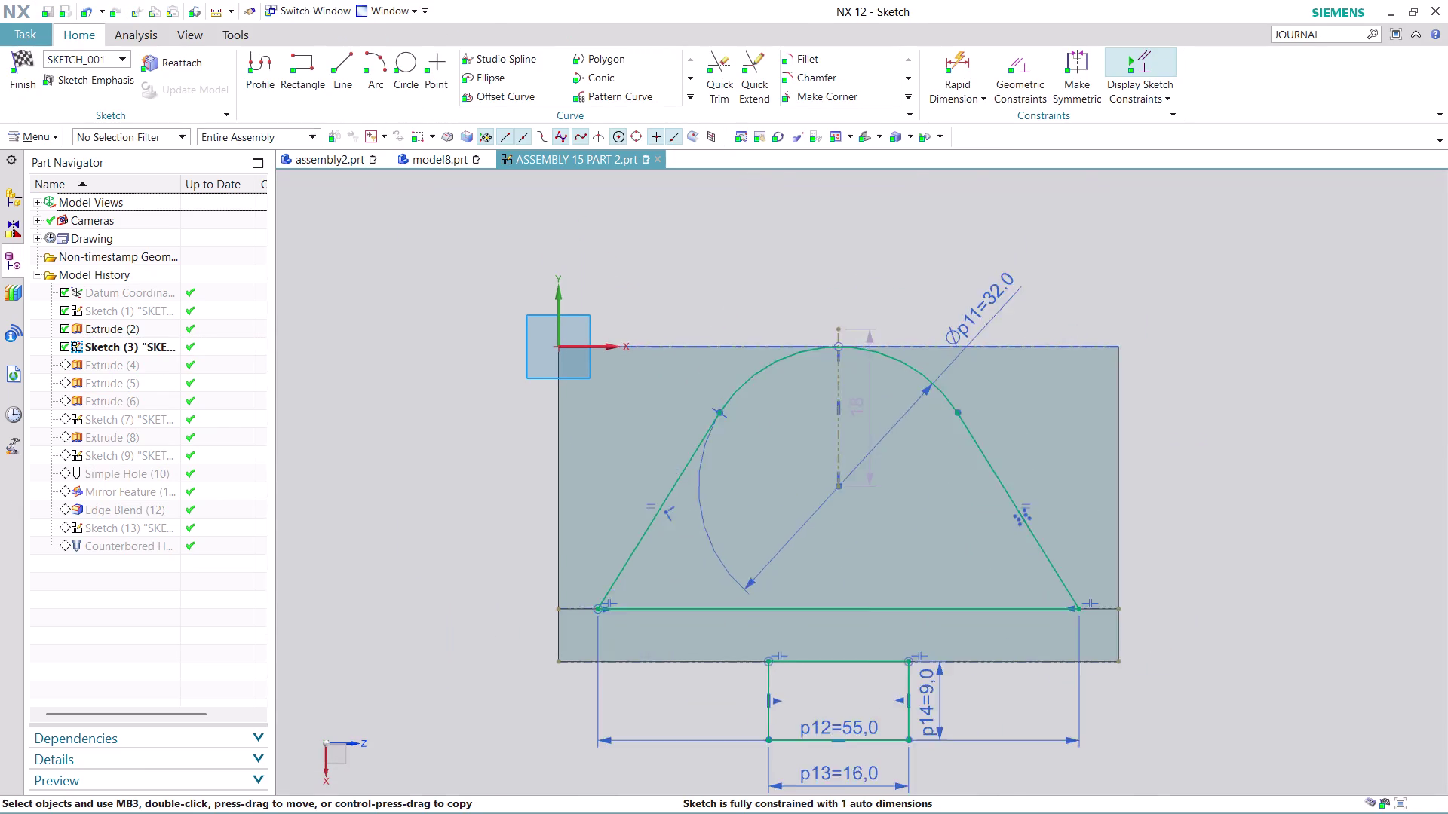
scroll(up, 3)
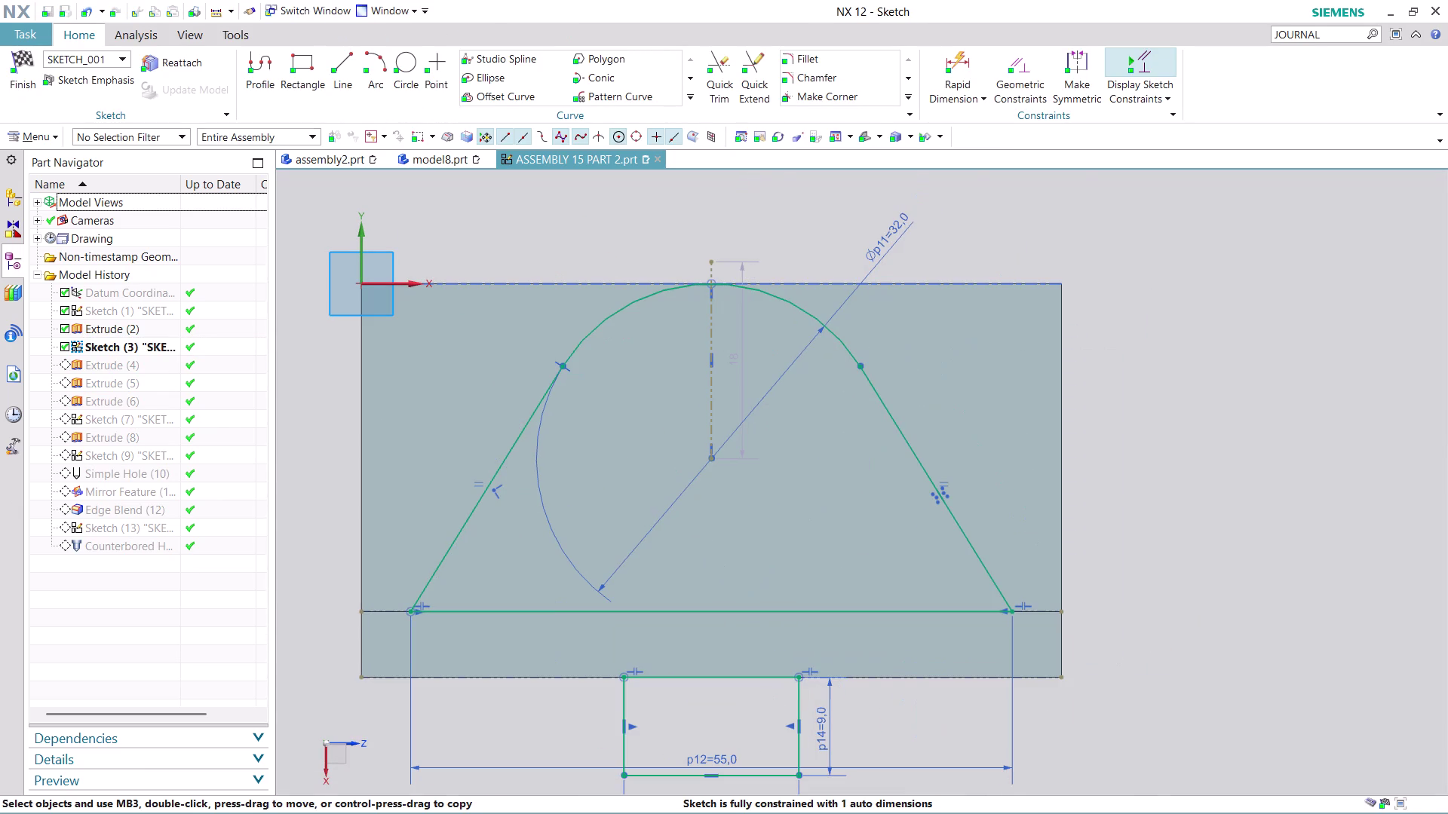